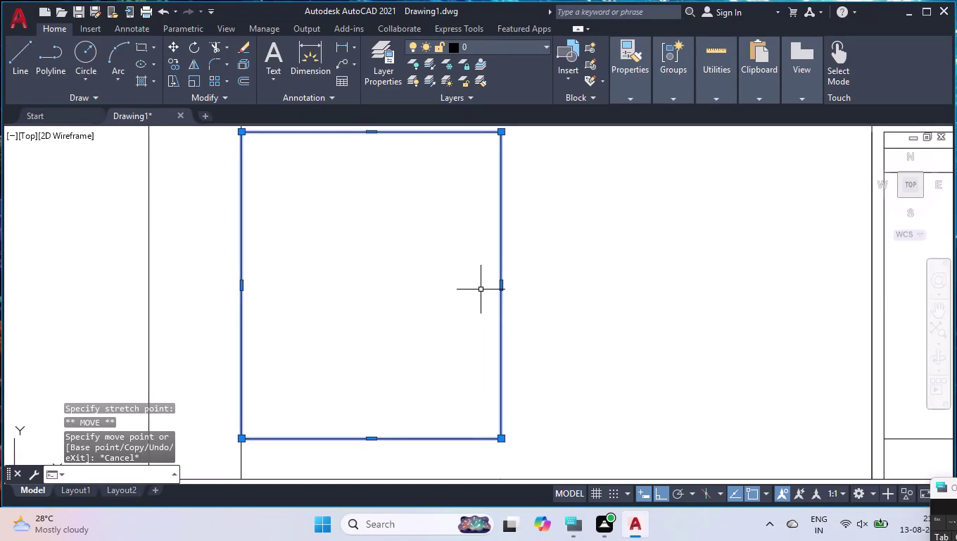
Clear a mistyped DLI command and measure the 760-tall rectangle with MEASUREGEOM.
text(DLI)
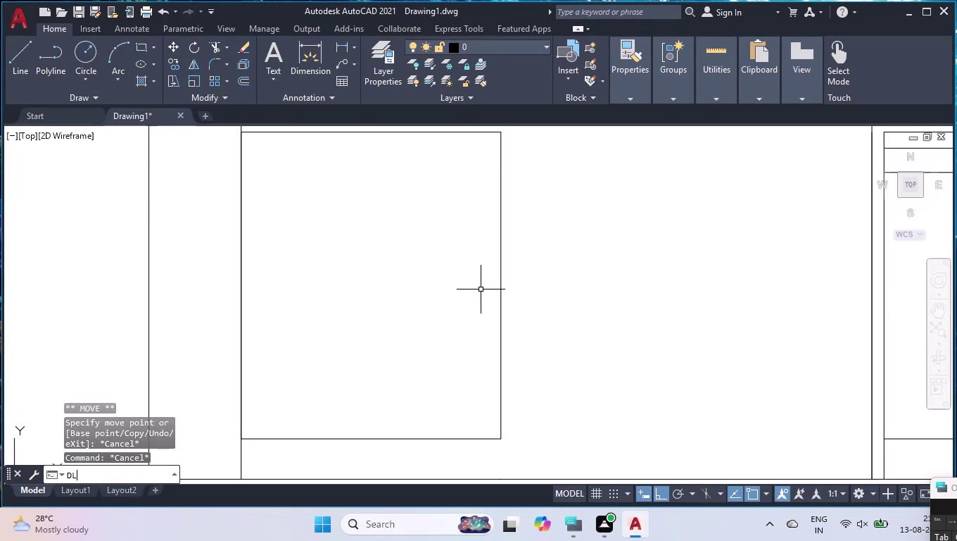
key(BackSpace)
key(BackSpace)
key(BackSpace)
key(BackSpace)
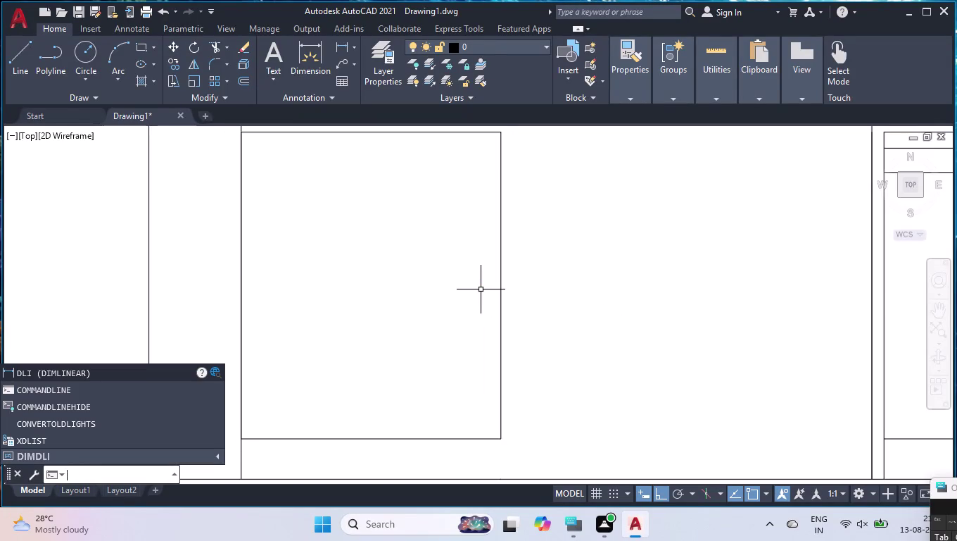
text(MEAS)
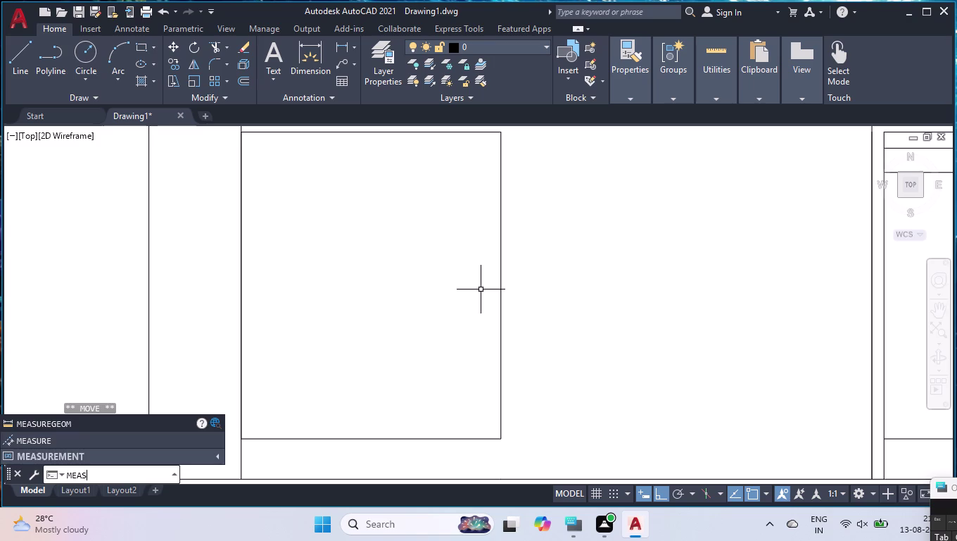
key(Return)
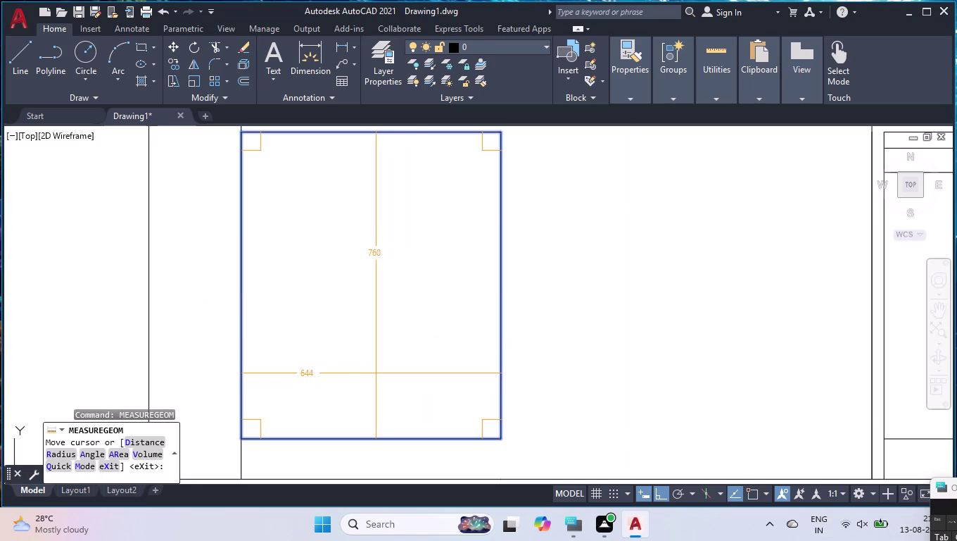
key(Return)
Grip-stretch the rectangle's right edge 44 units left, then measure it again.
click(502, 262)
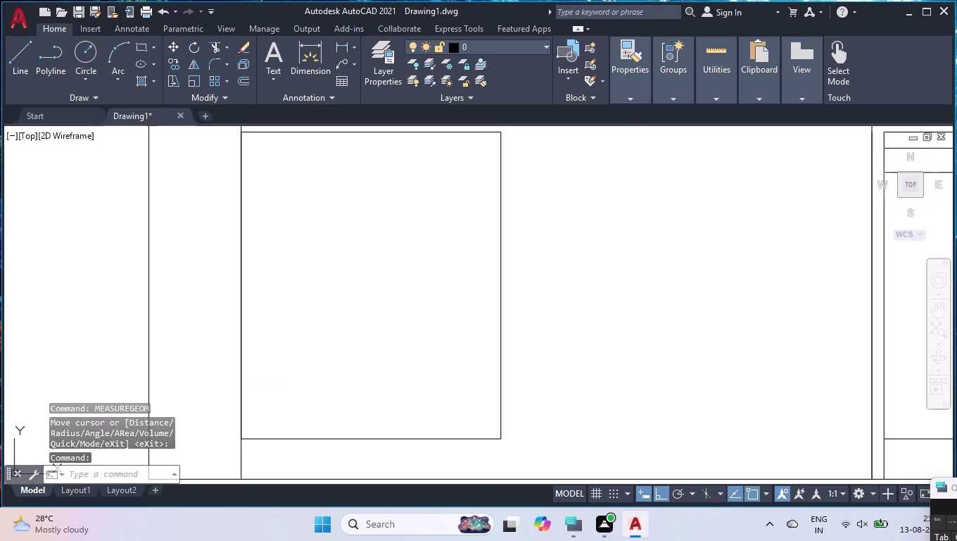
click(502, 283)
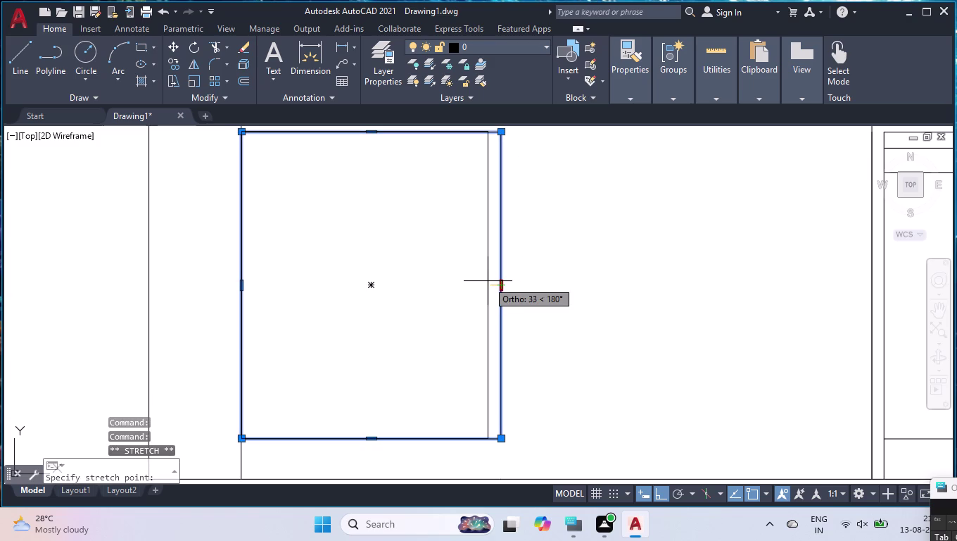
text(44)
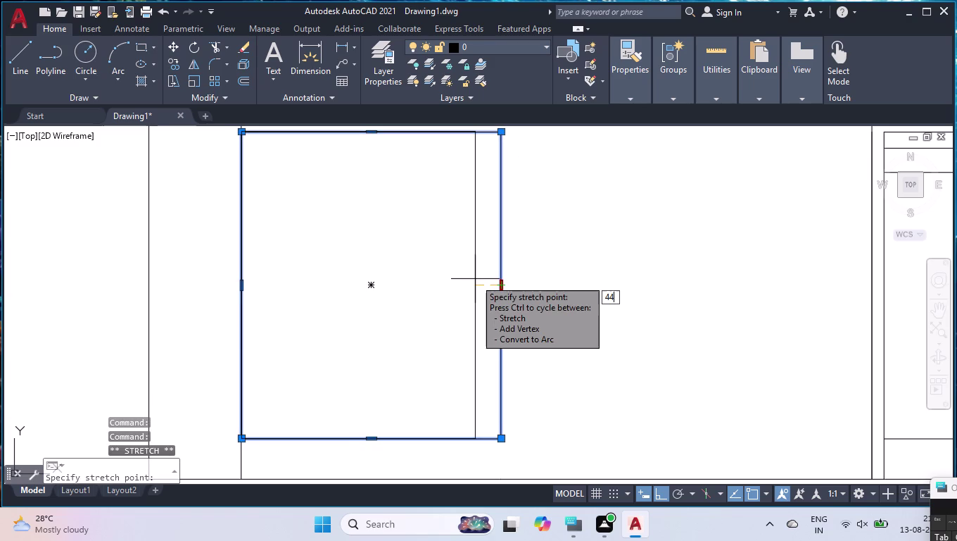
key(Return)
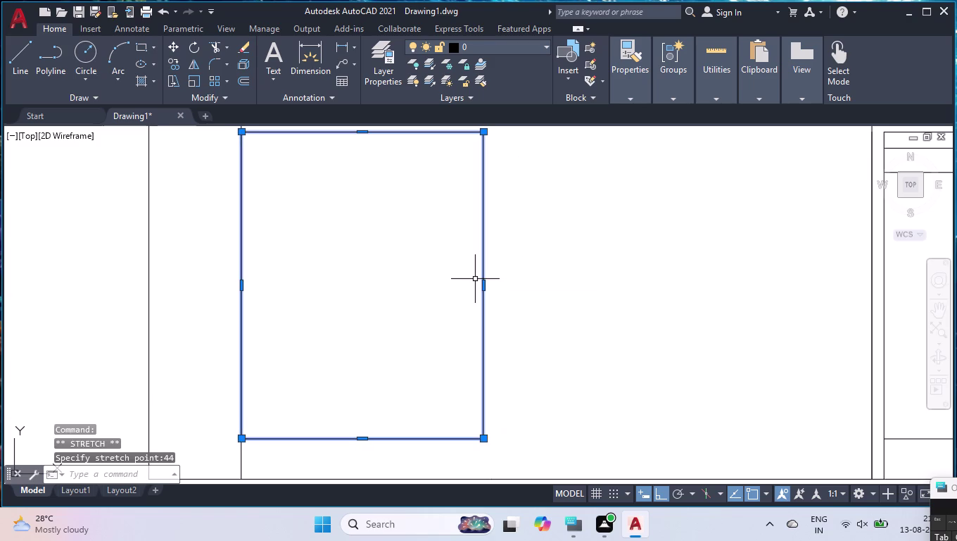
key(space)
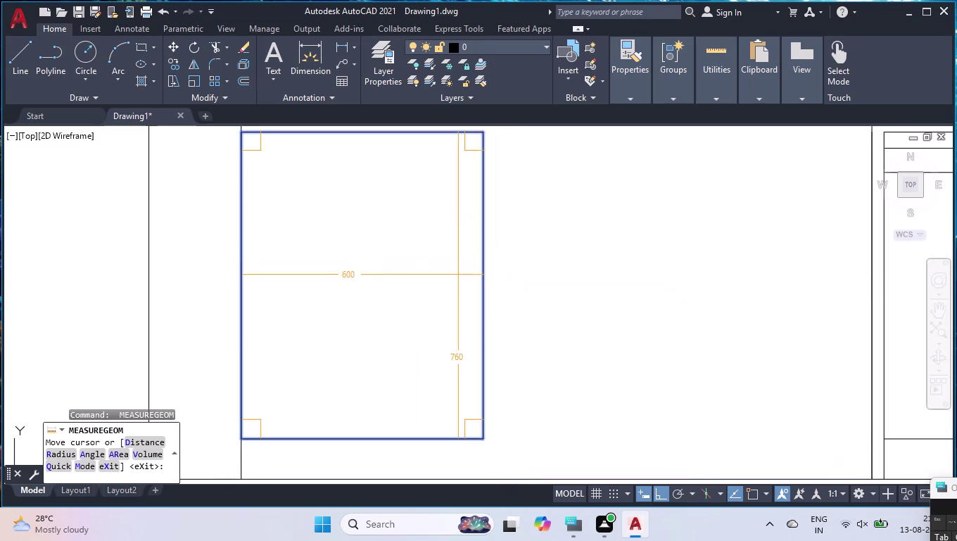
key(Return)
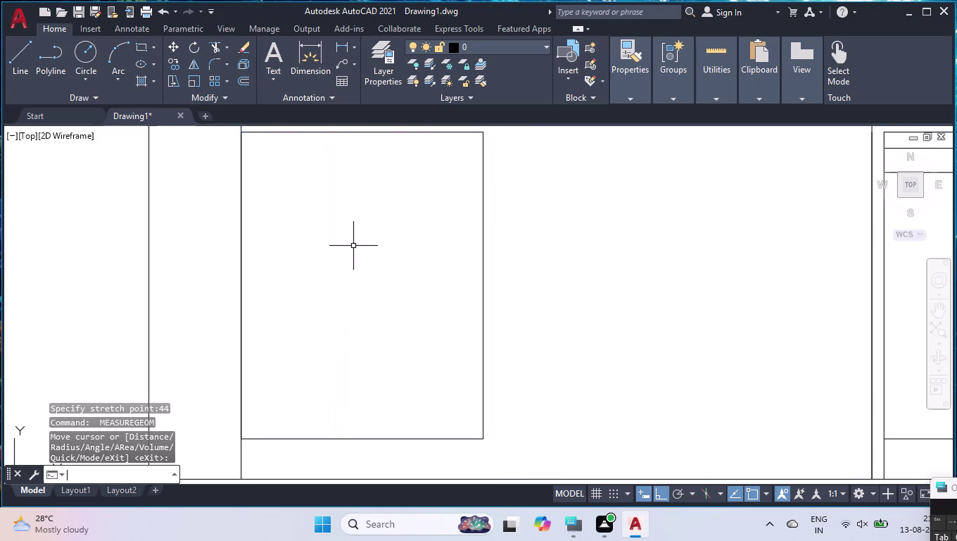
Stretch the rectangle's right edge 20 units back out to the right.
click(483, 287)
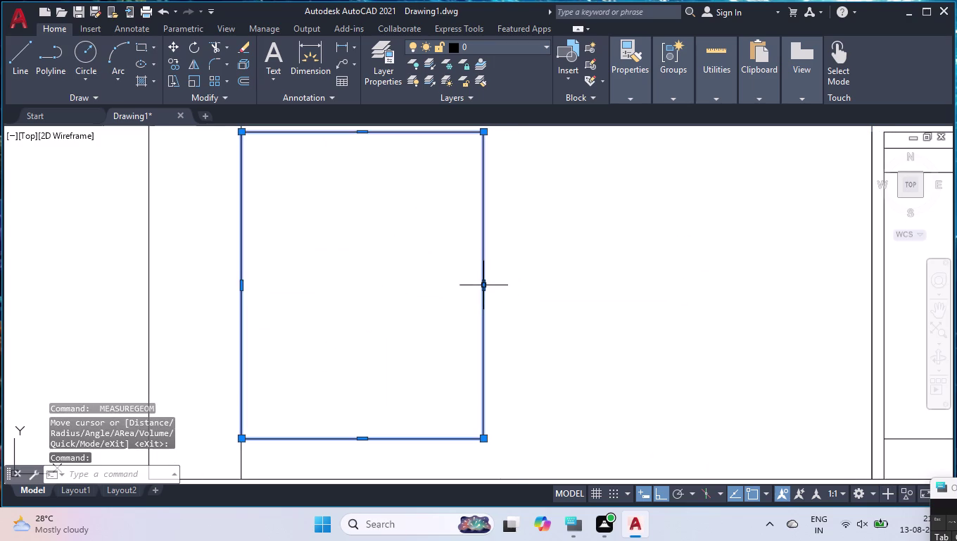
click(484, 287)
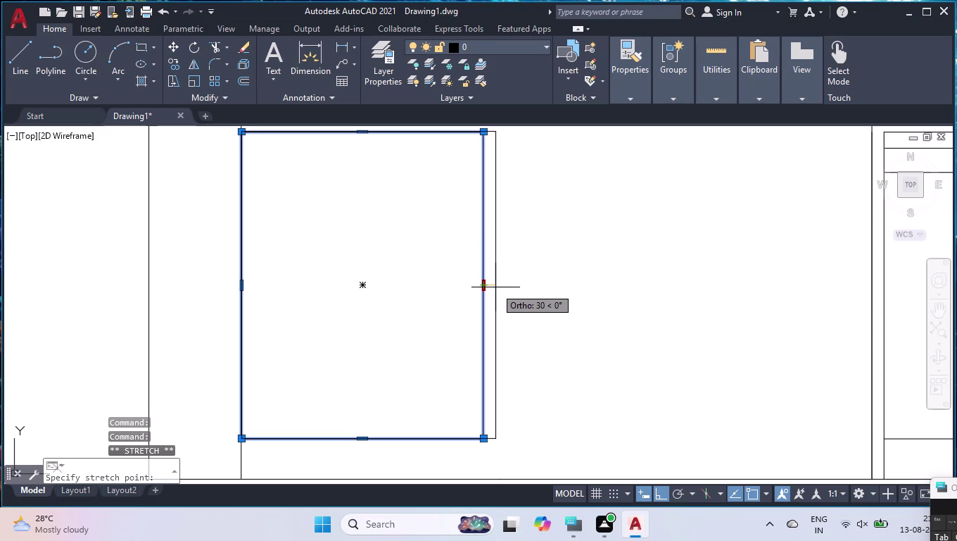
text(20)
key(Return)
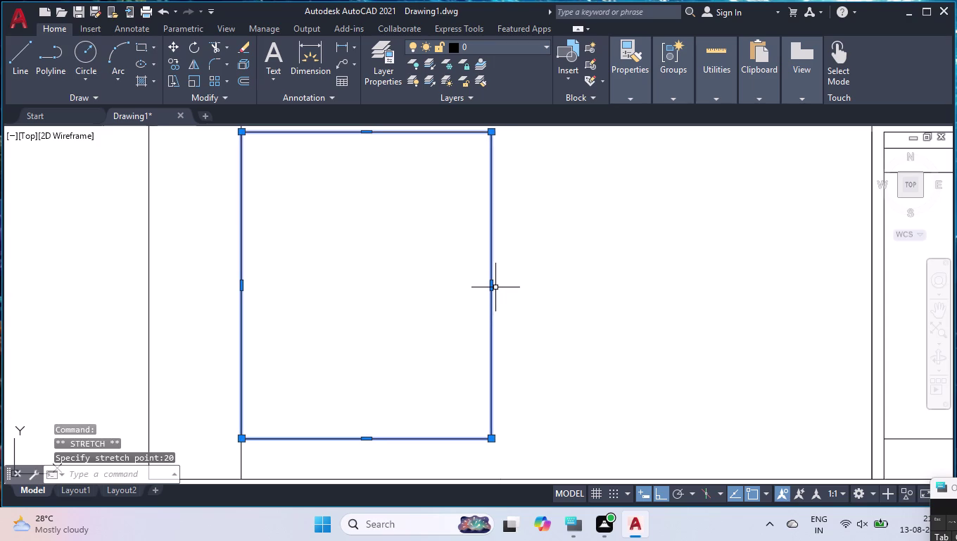
key(space)
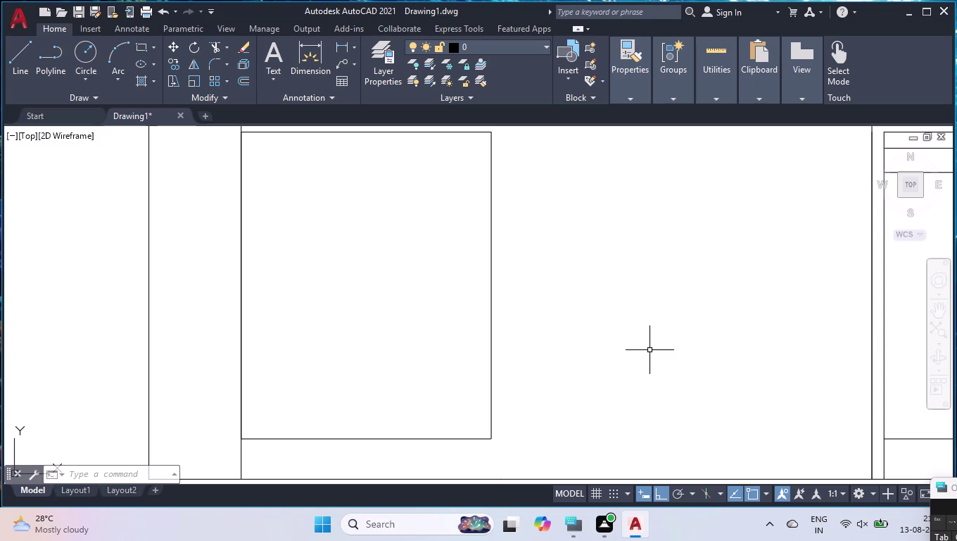
Explode the rectangle into separate lines.
click(491, 162)
key(e)
text(X)
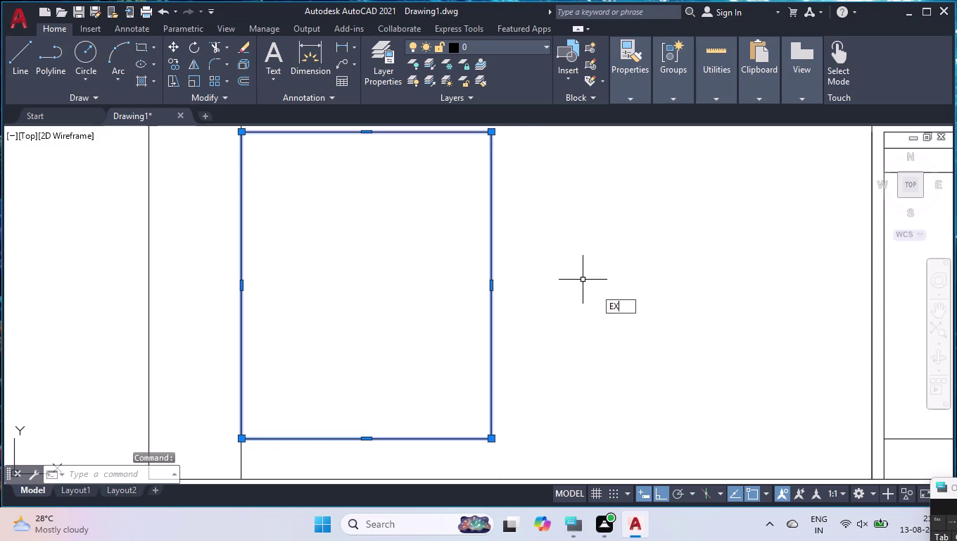
text(PL)
key(Return)
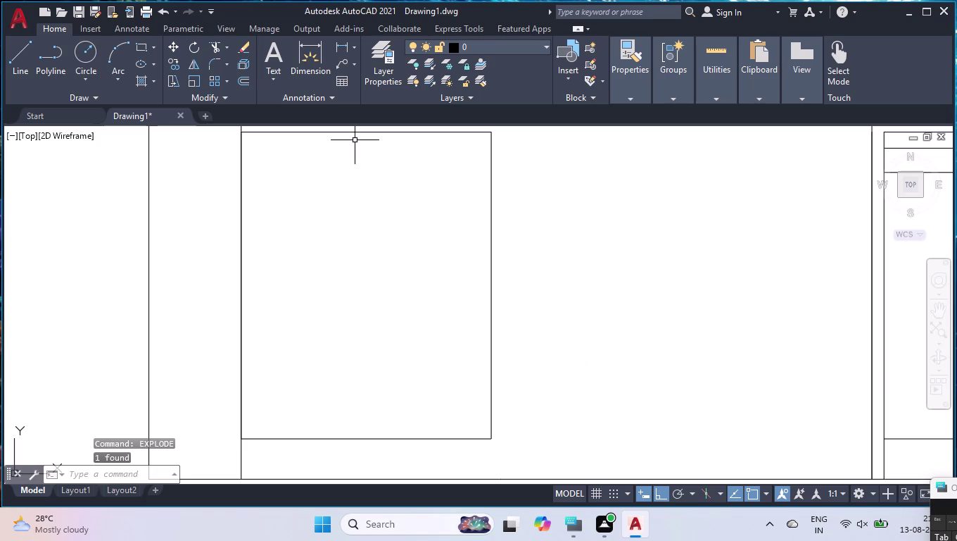
Offset the box's top edge 40 units downward to form a strip.
text(OFF)
key(Return)
text(40)
key(Return)
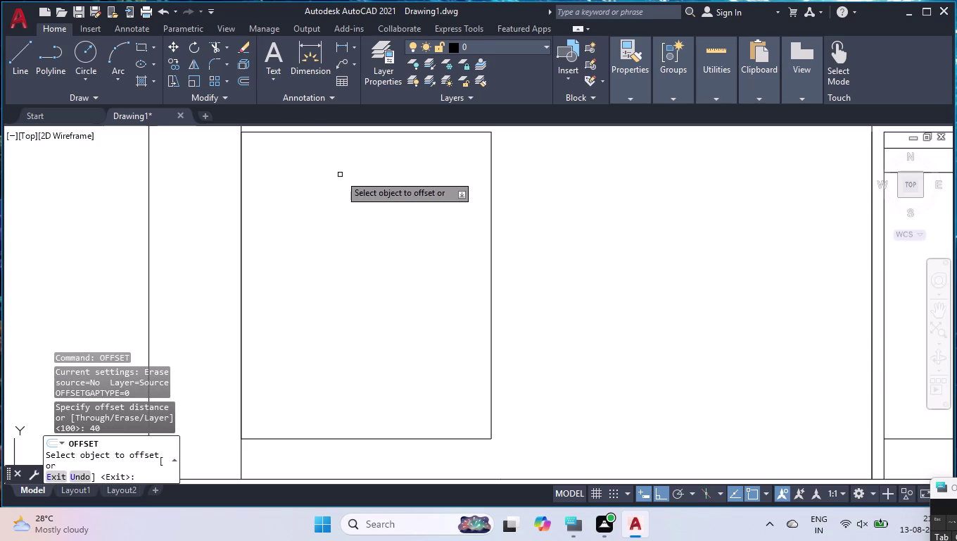
click(347, 132)
click(354, 168)
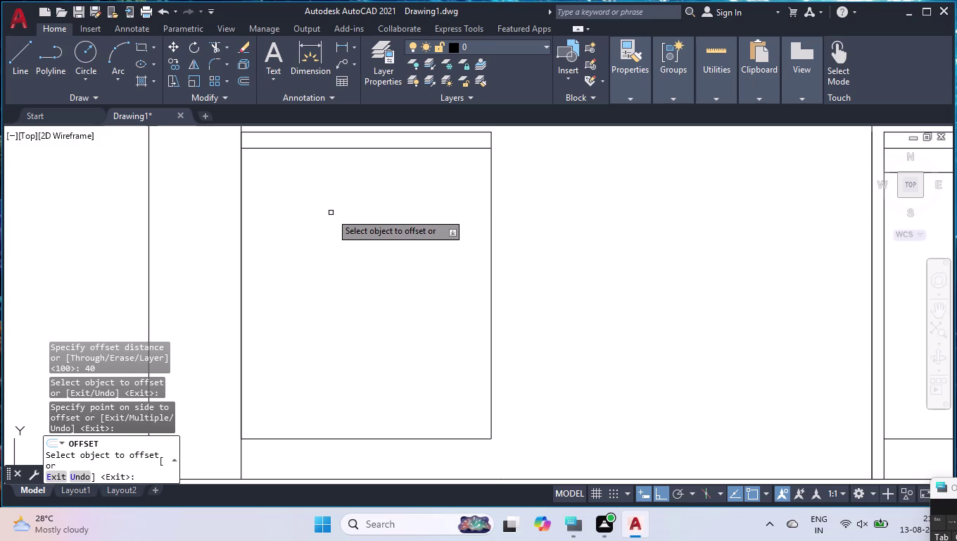
key(Return)
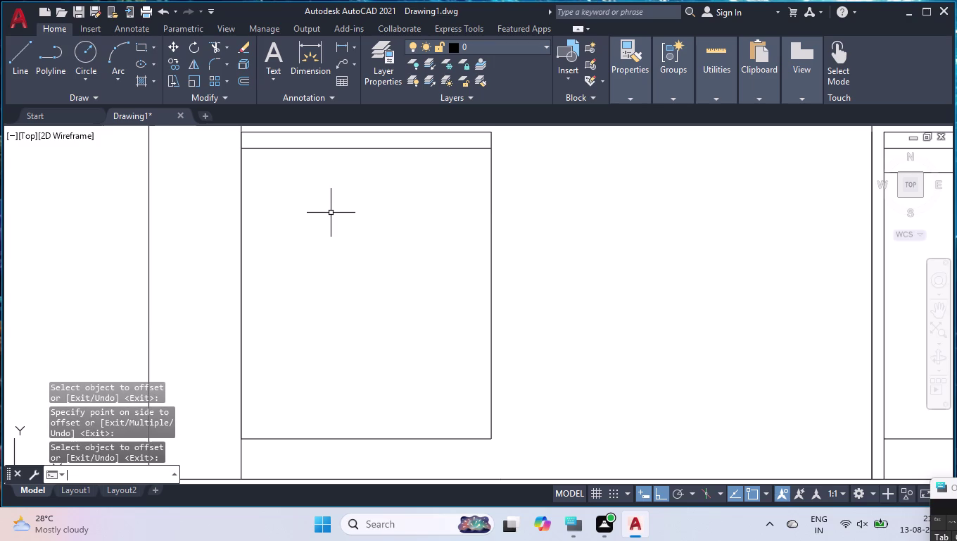
Draw both corner-to-corner diagonals below the strip to form an X.
key(l)
key(Return)
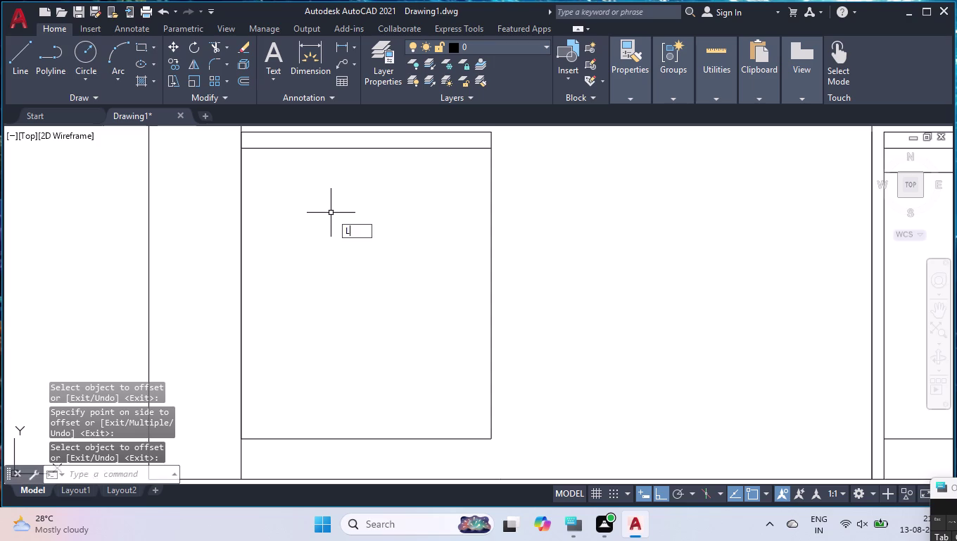
click(243, 149)
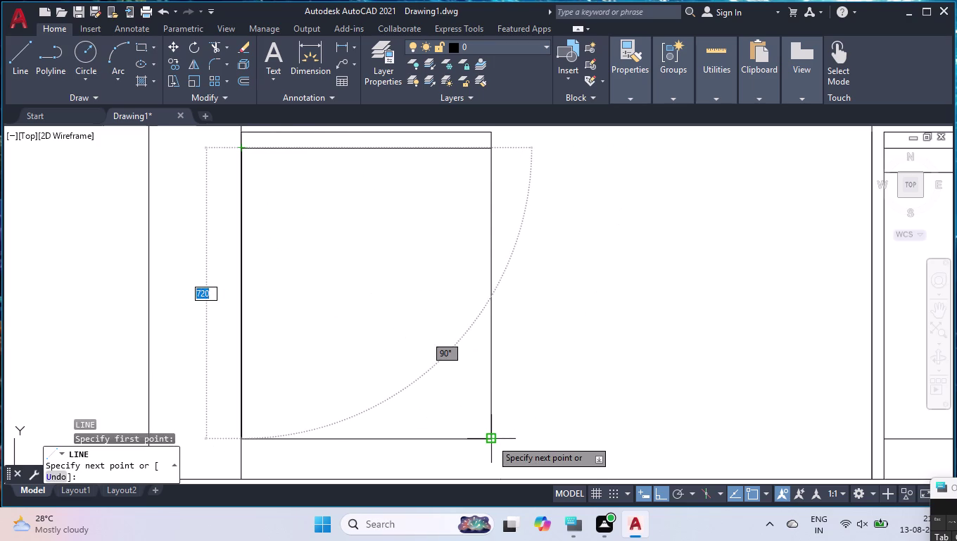
click(491, 439)
key(space)
key(space)
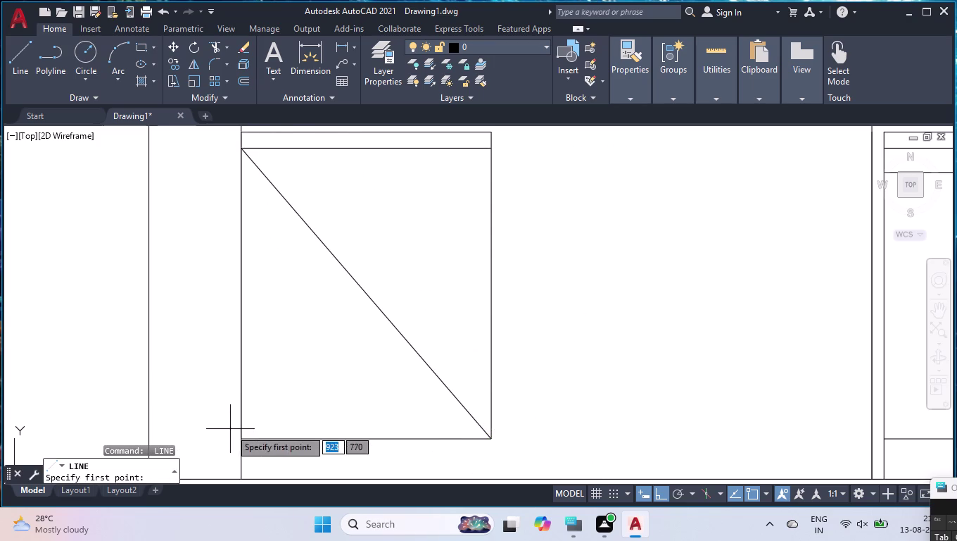
click(238, 436)
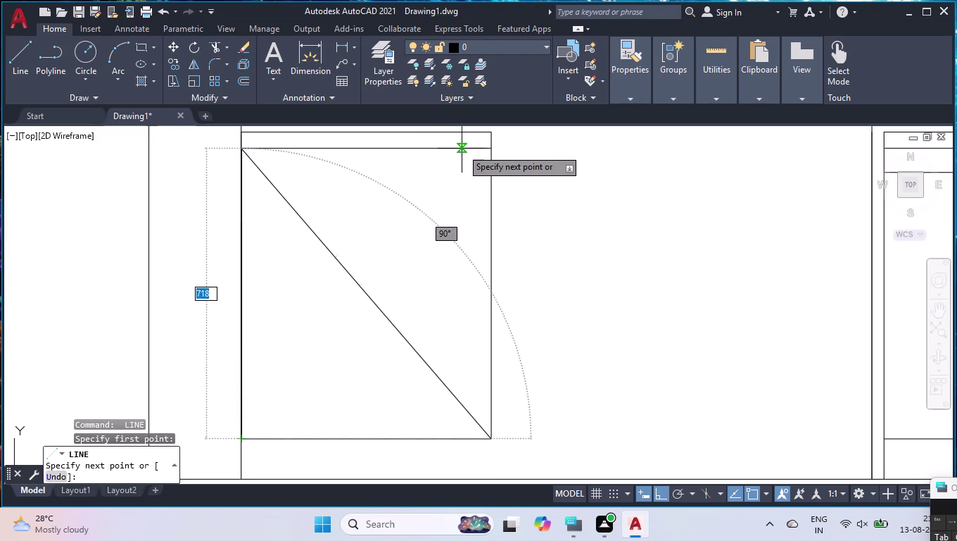
click(491, 149)
key(space)
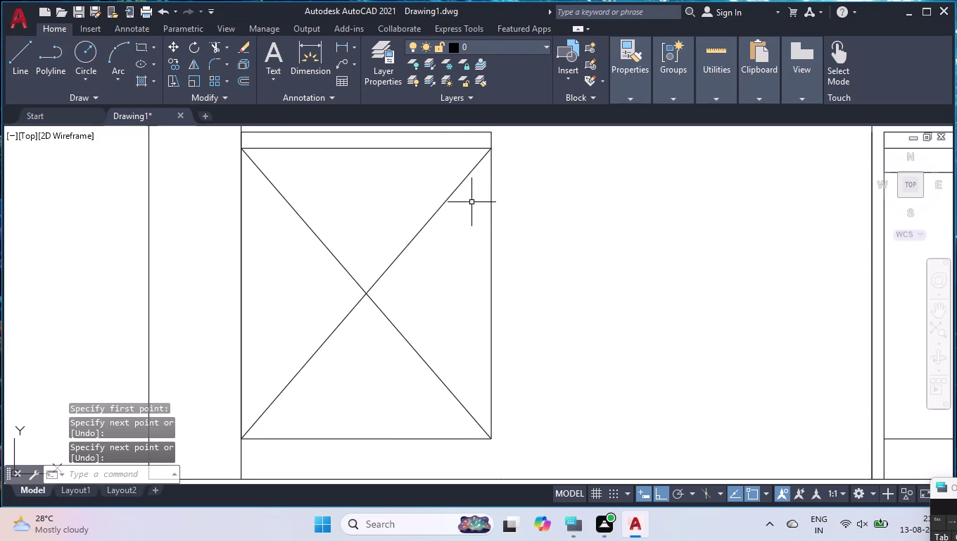
scroll(down, 3)
scroll(down, 3)
scroll(down, 3)
scroll(up, 3)
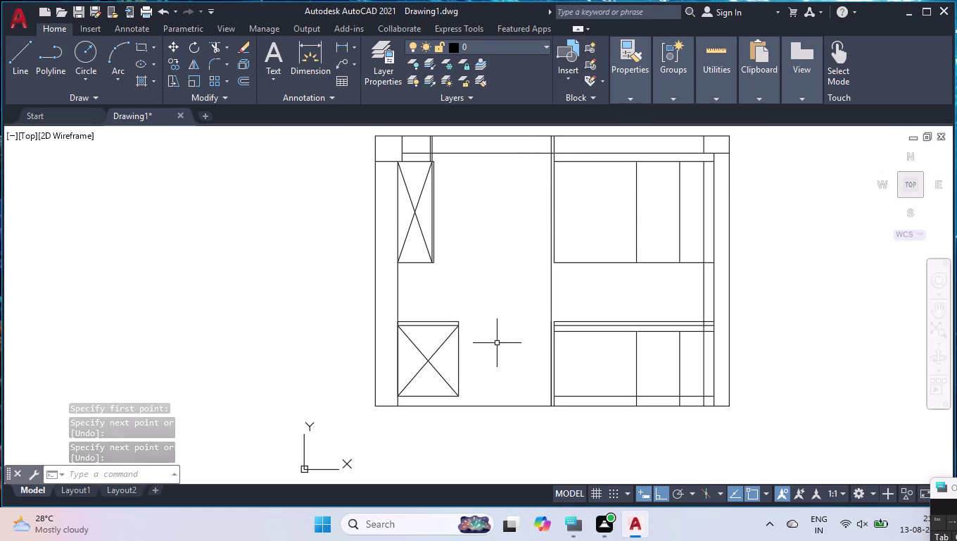
scroll(down, 3)
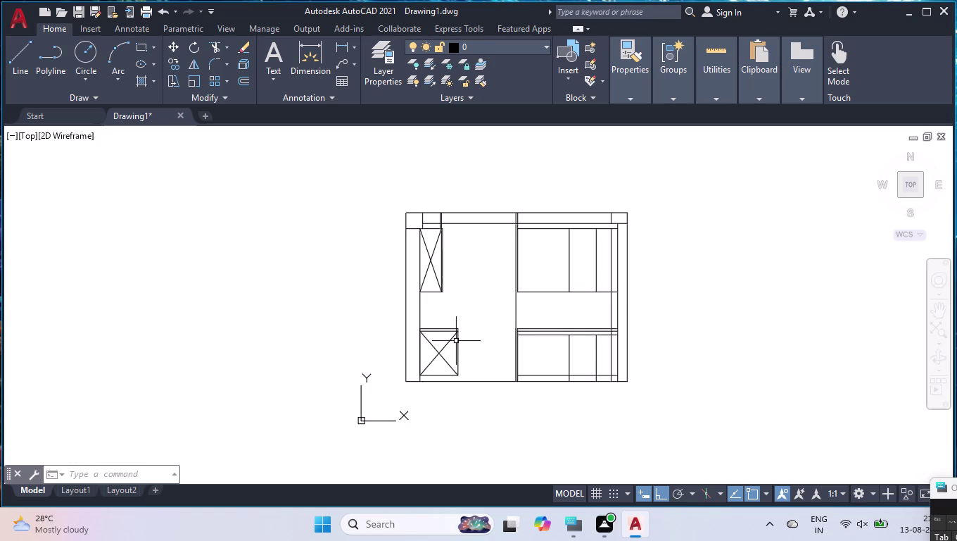
text(MEA)
key(Return)
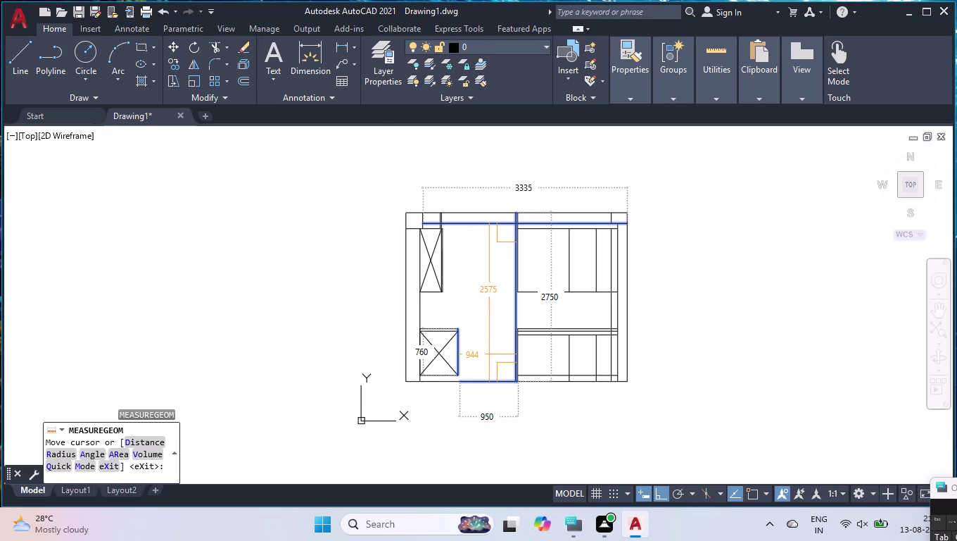
scroll(up, 3)
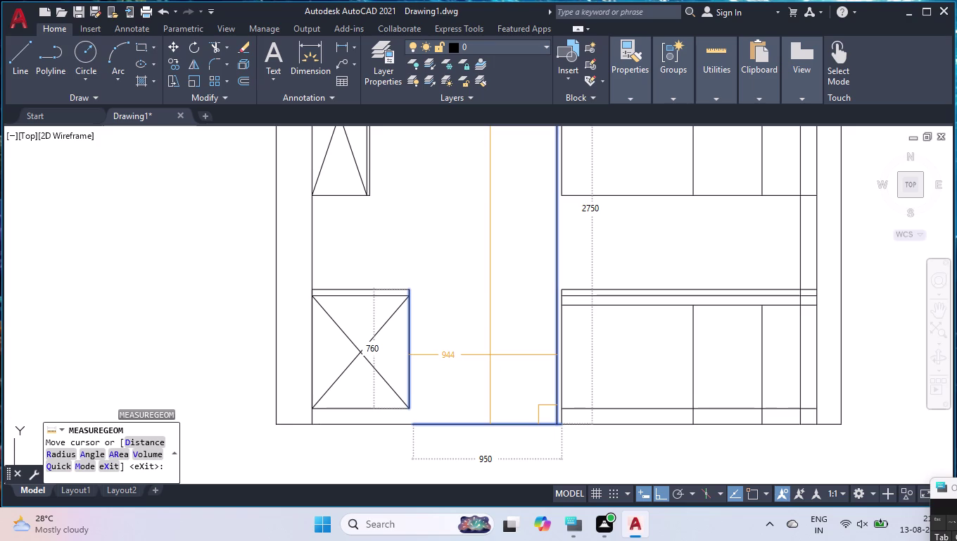
key(Return)
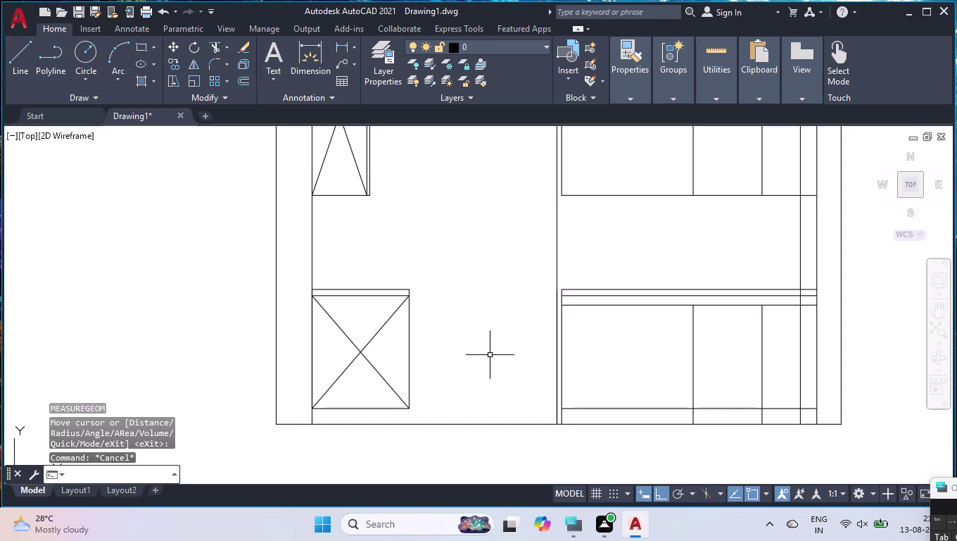
scroll(up, 3)
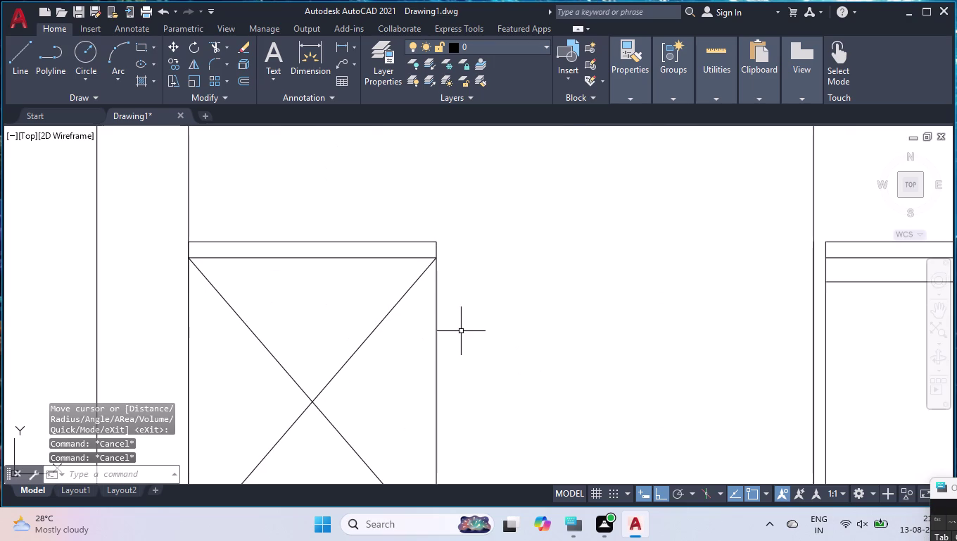
Try stretching the end of the box's right edge by 6, then cancel.
click(437, 348)
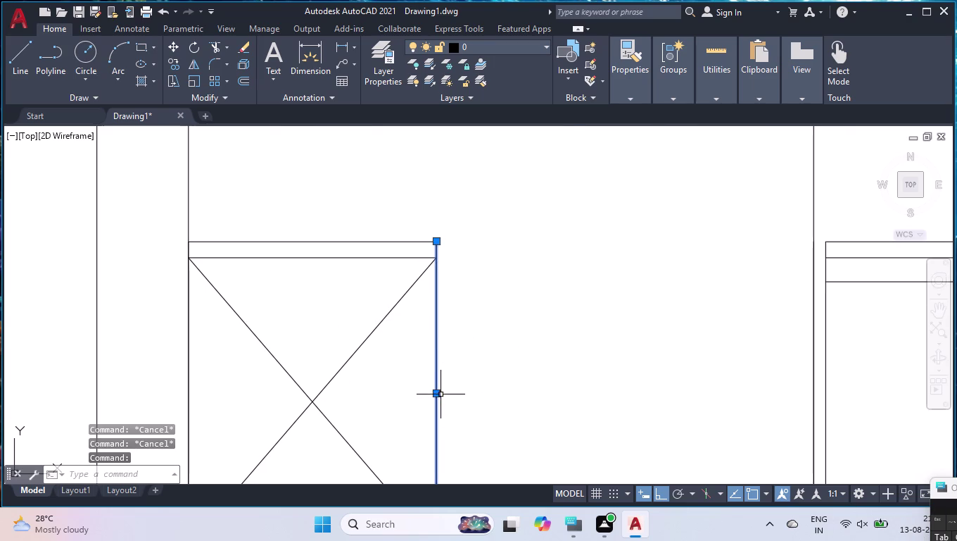
click(435, 391)
key(6)
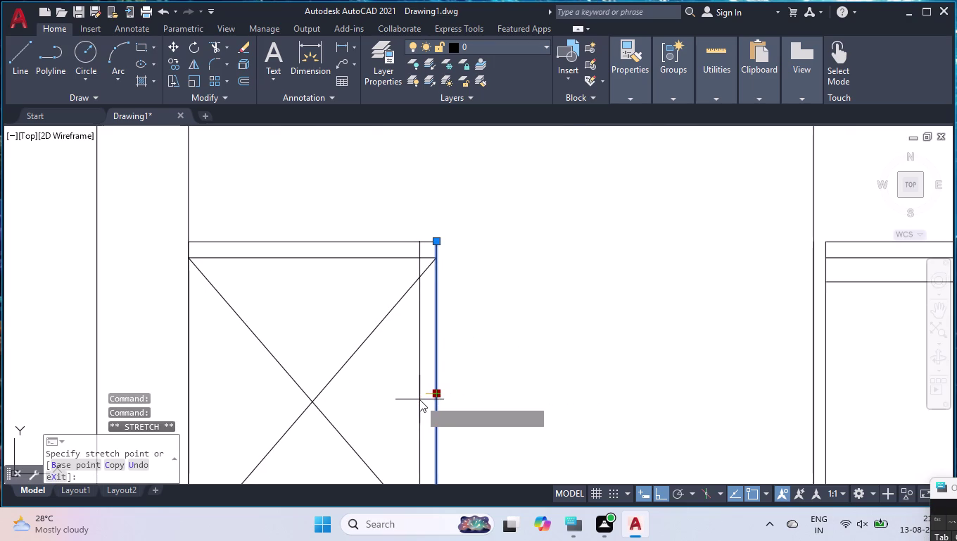
key(Return)
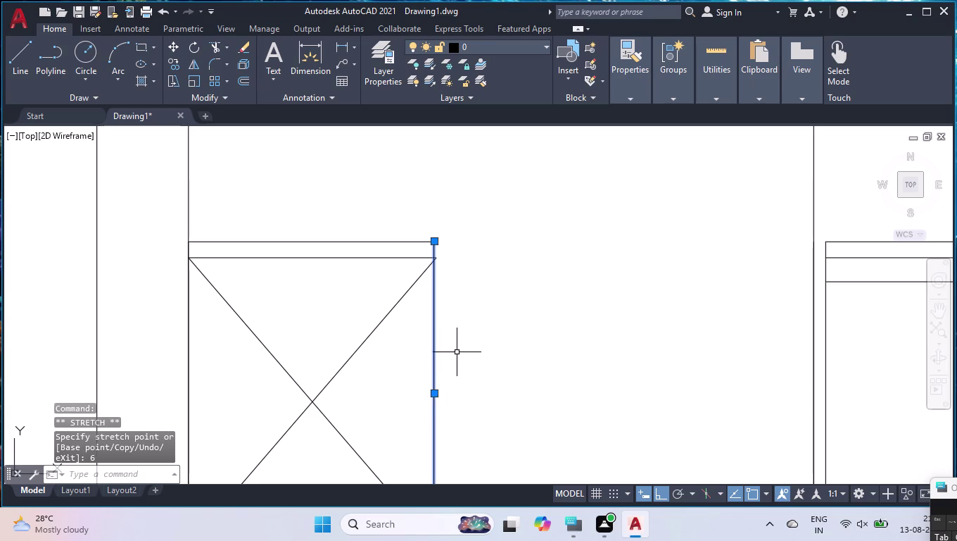
key(Return)
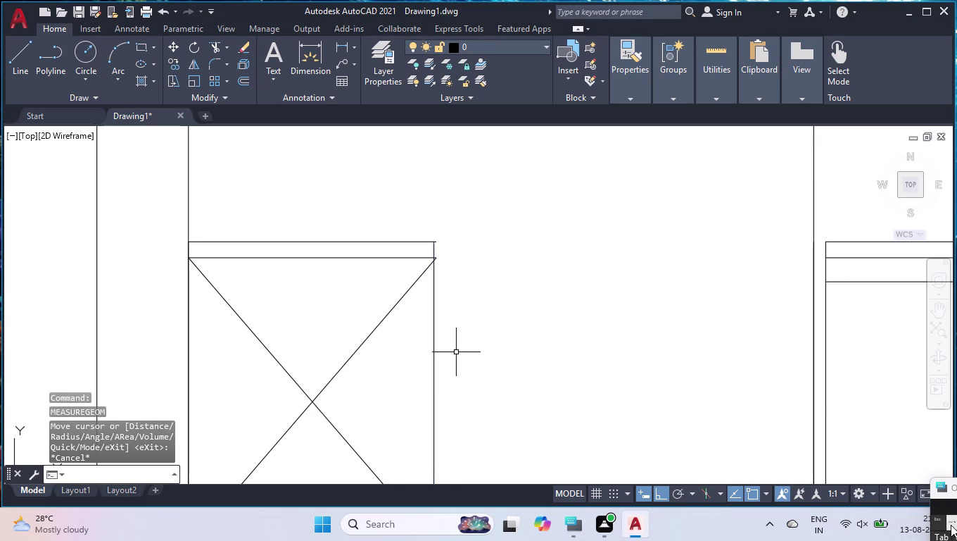
Snap the first diagonal's upper end onto the box's top corner.
scroll(up, 3)
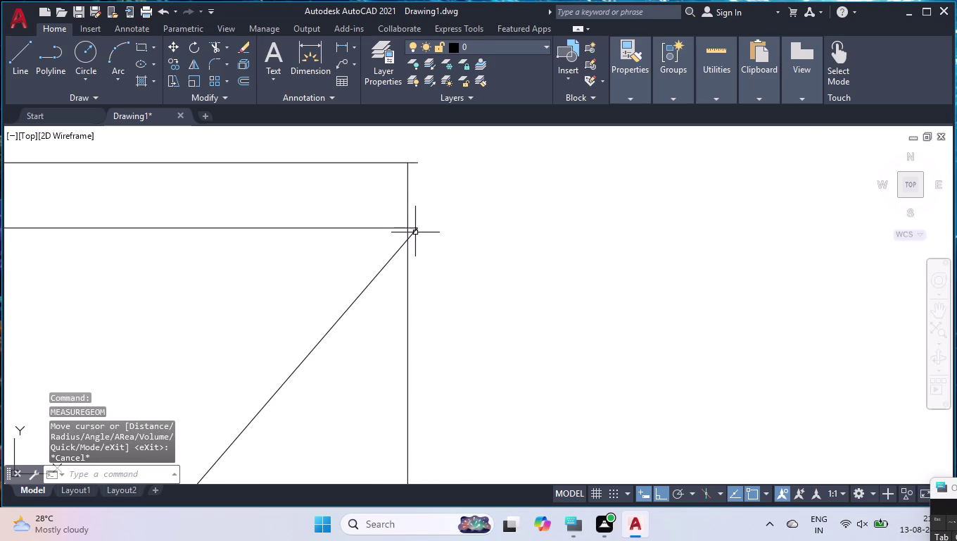
scroll(up, 3)
click(404, 209)
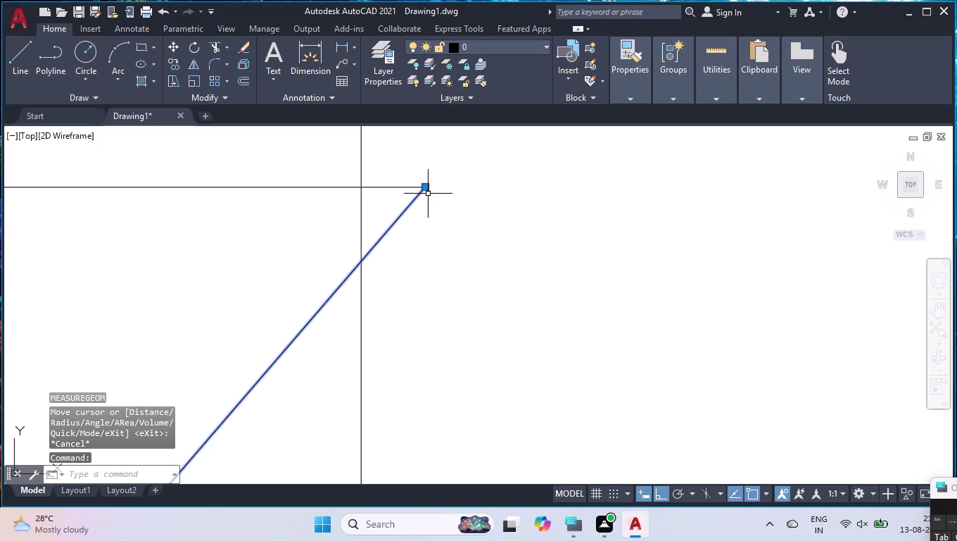
click(425, 188)
click(364, 185)
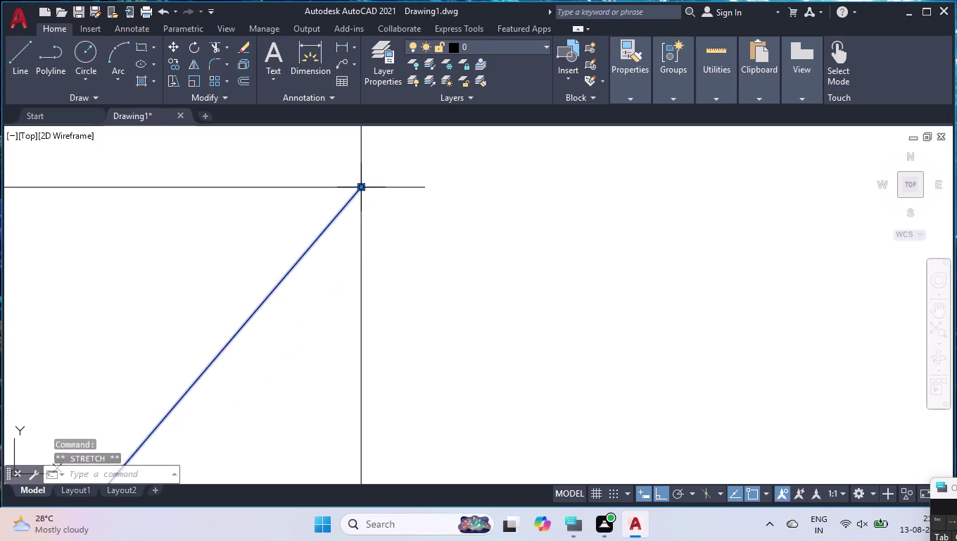
Snap the other diagonal's lower end onto the box's bottom corner.
scroll(down, 3)
scroll(down, 3)
scroll(down, 3)
scroll(down, 3)
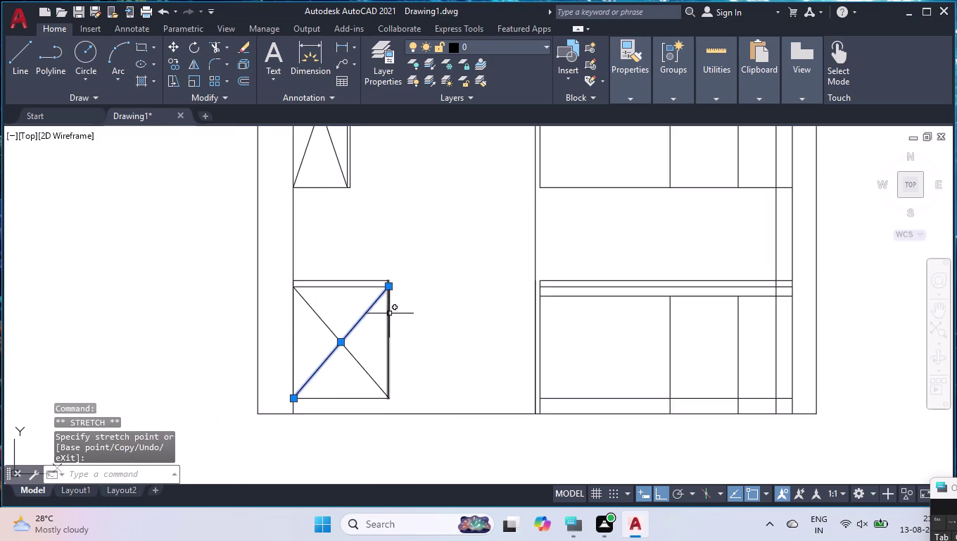
scroll(down, 3)
scroll(up, 3)
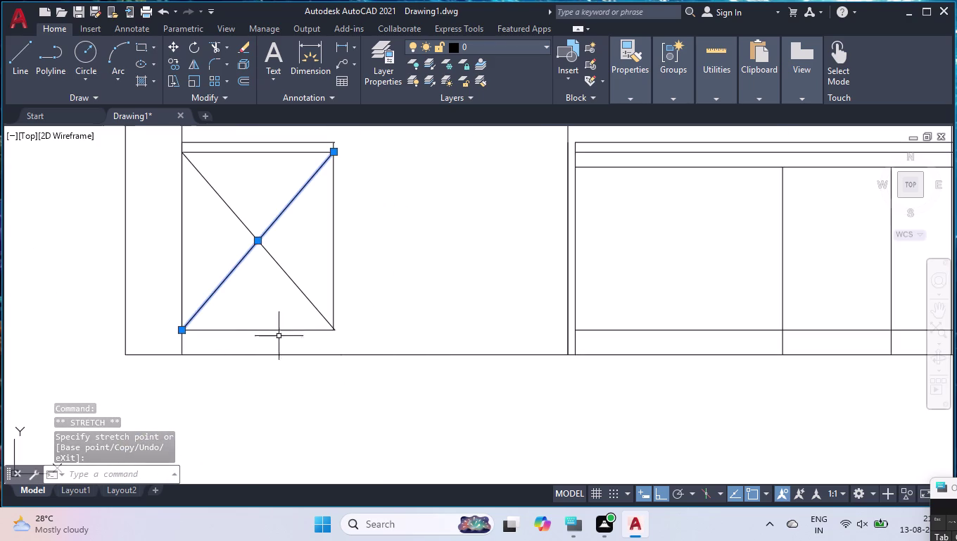
scroll(up, 3)
scroll(up, 3)
click(339, 359)
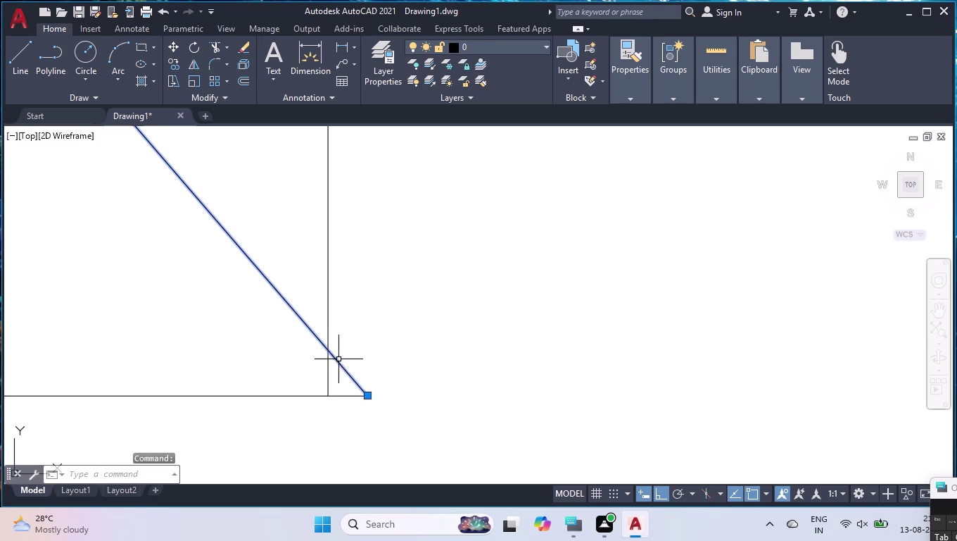
click(366, 394)
click(328, 393)
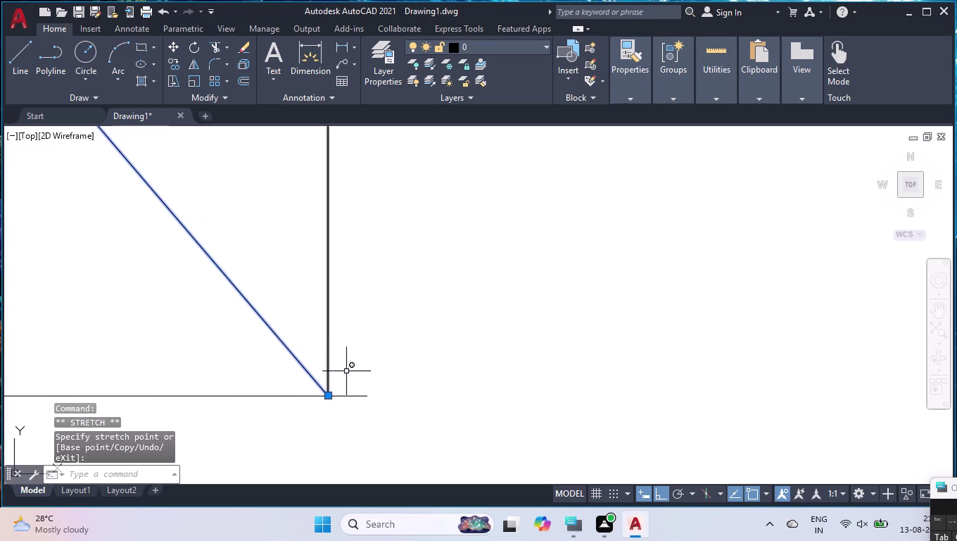
key(Return)
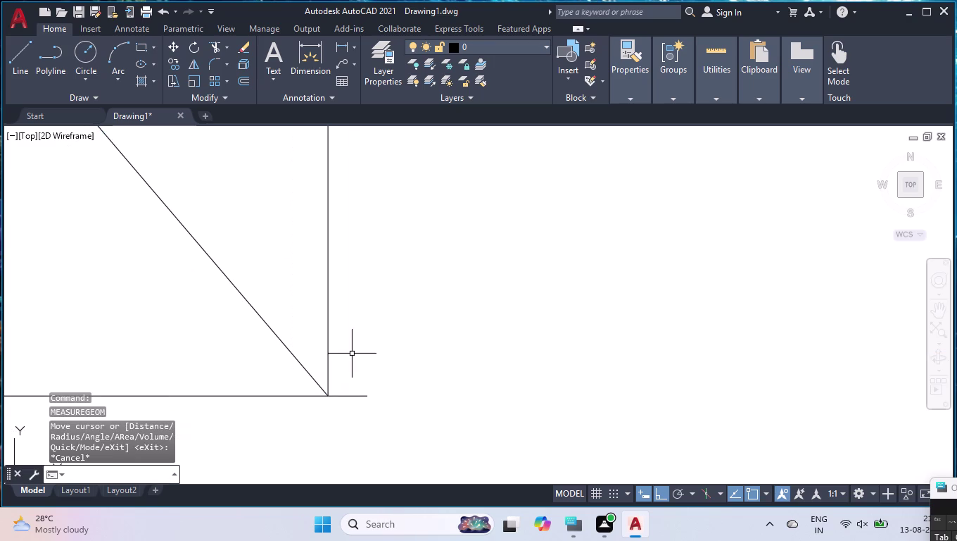
Trim the line ends overhanging the lower box corners using a TRIM fence.
text(TR)
key(Return)
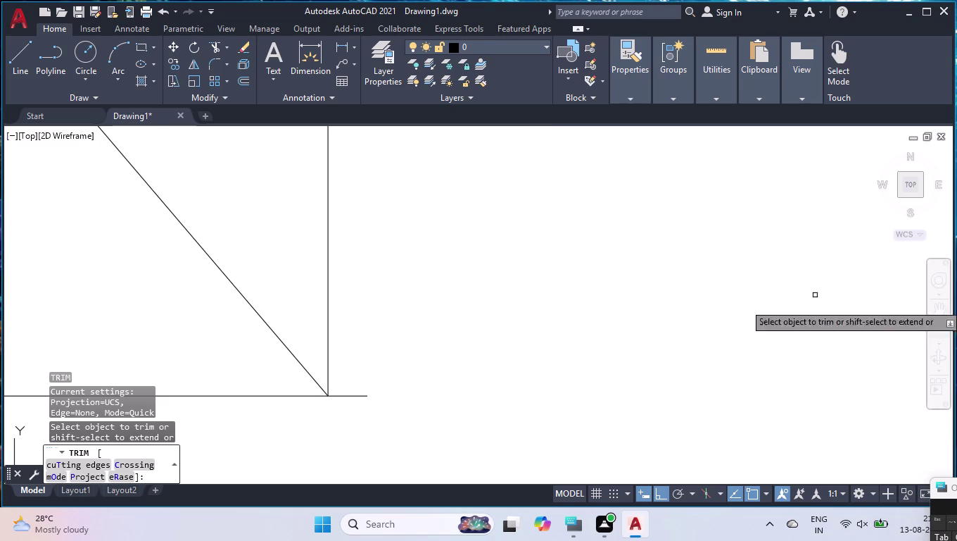
scroll(down, 3)
scroll(down, 3)
scroll(up, 3)
scroll(up, 3)
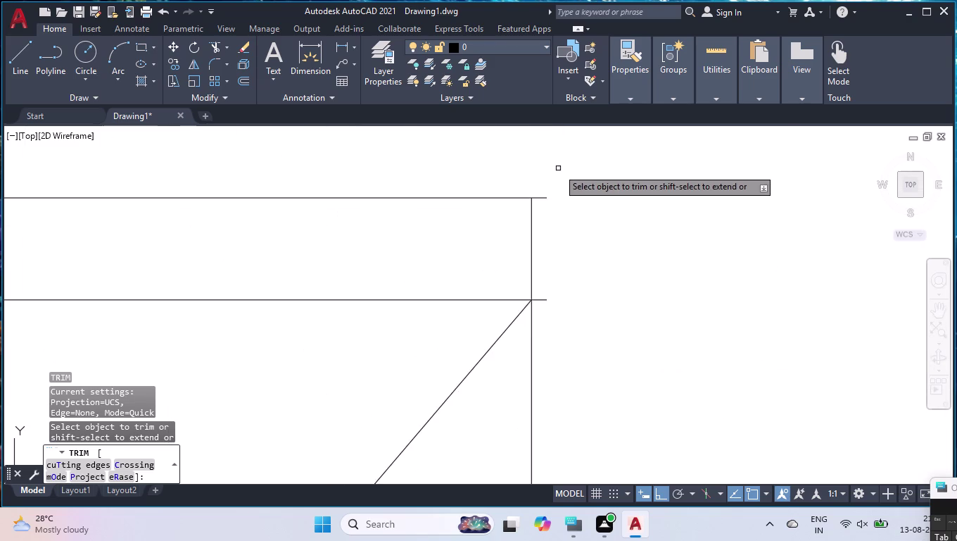
scroll(up, 3)
click(491, 250)
scroll(down, 3)
scroll(down, 3)
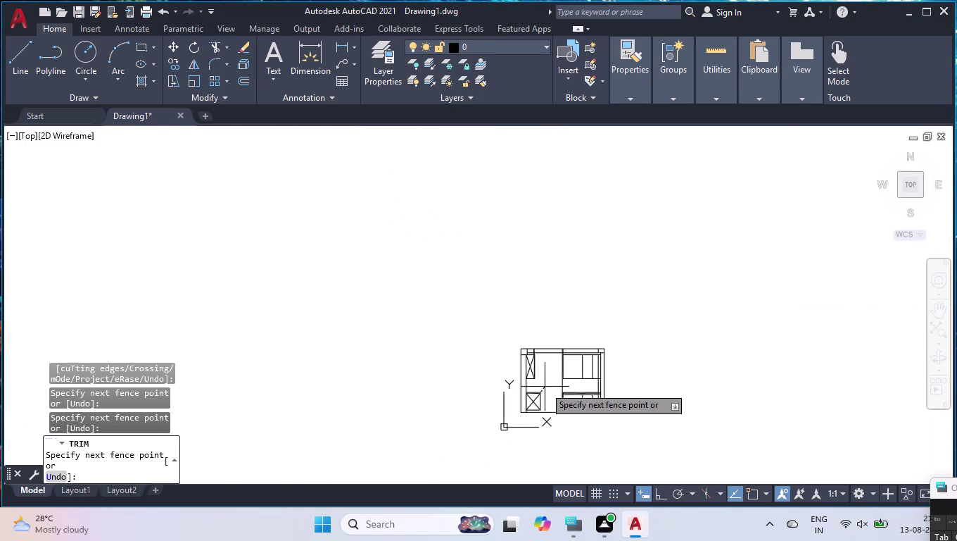
scroll(up, 3)
scroll(up, 3)
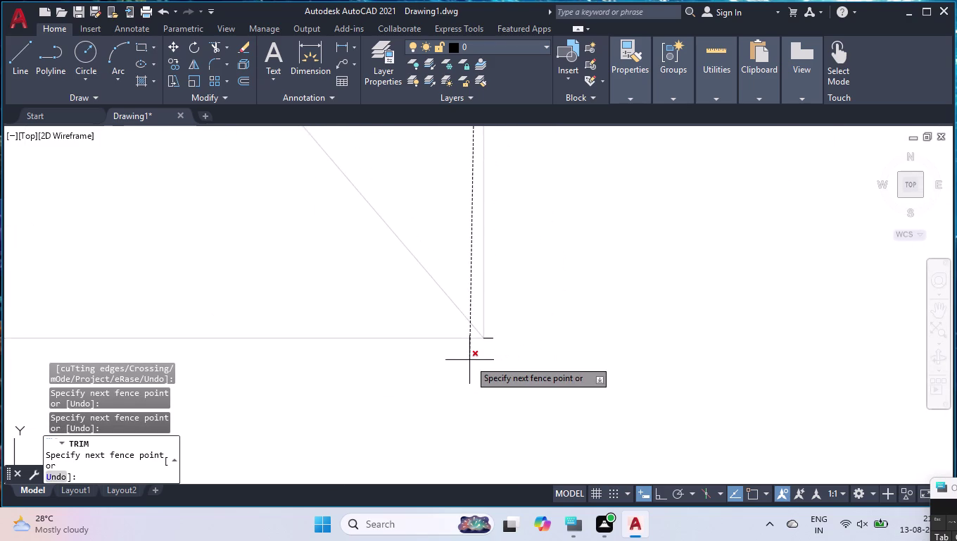
scroll(up, 3)
click(591, 280)
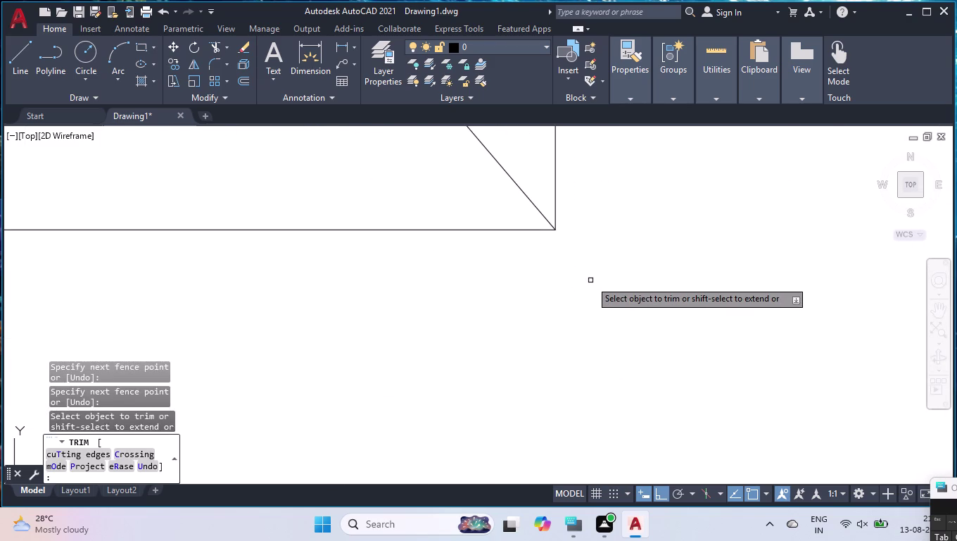
key(Return)
scroll(down, 3)
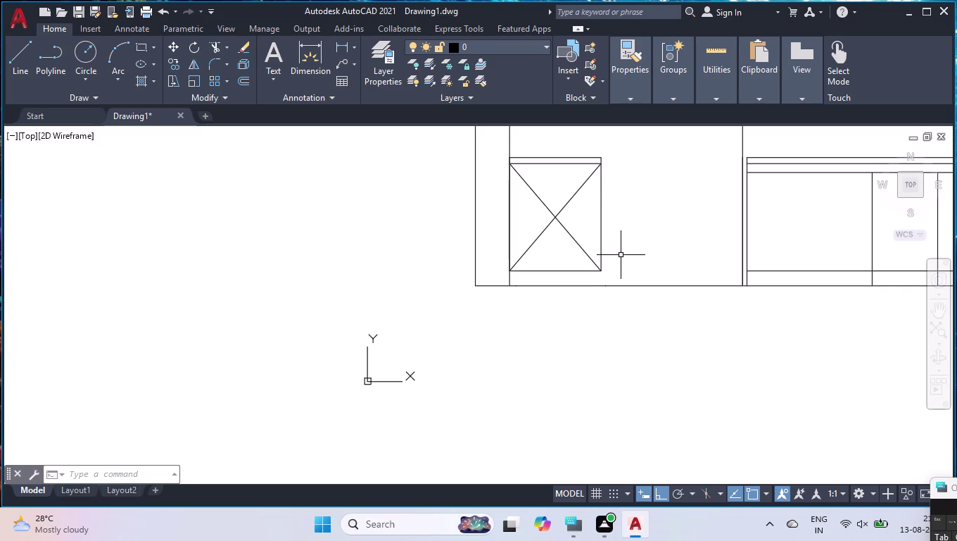
Offset the X-marked box's right edge 120 units to the right.
text(OFF)
key(Return)
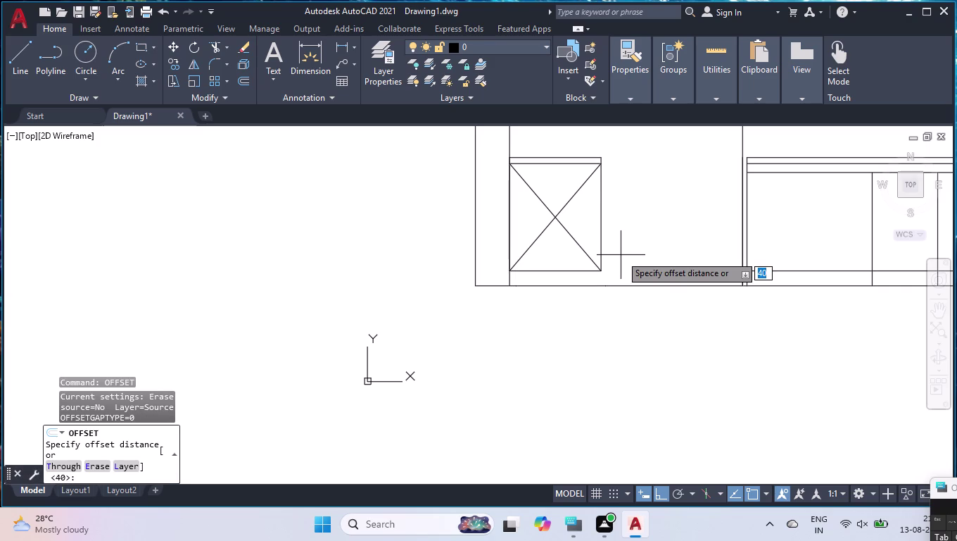
text(120)
key(Return)
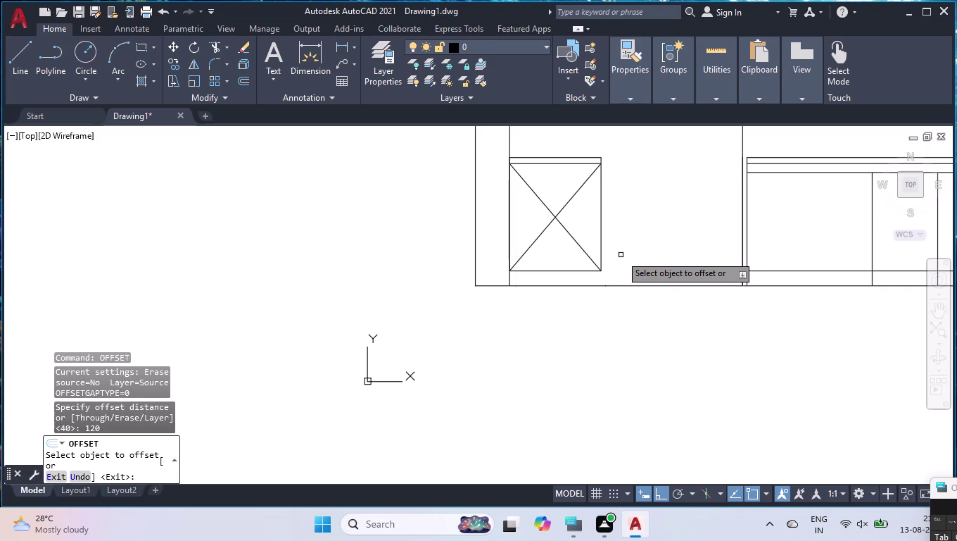
click(600, 241)
click(630, 245)
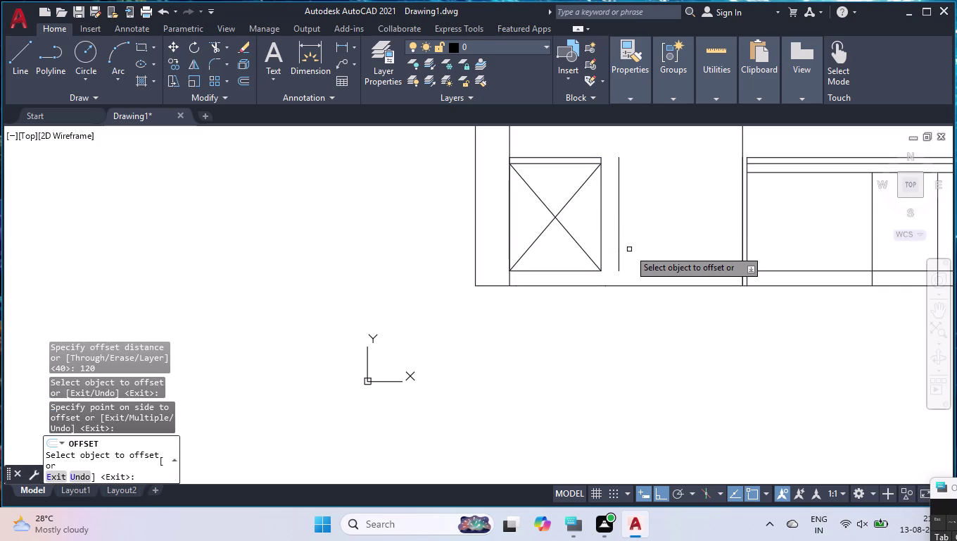
key(Return)
Extend the new vertical line down to the bottom boundary line.
text(EX)
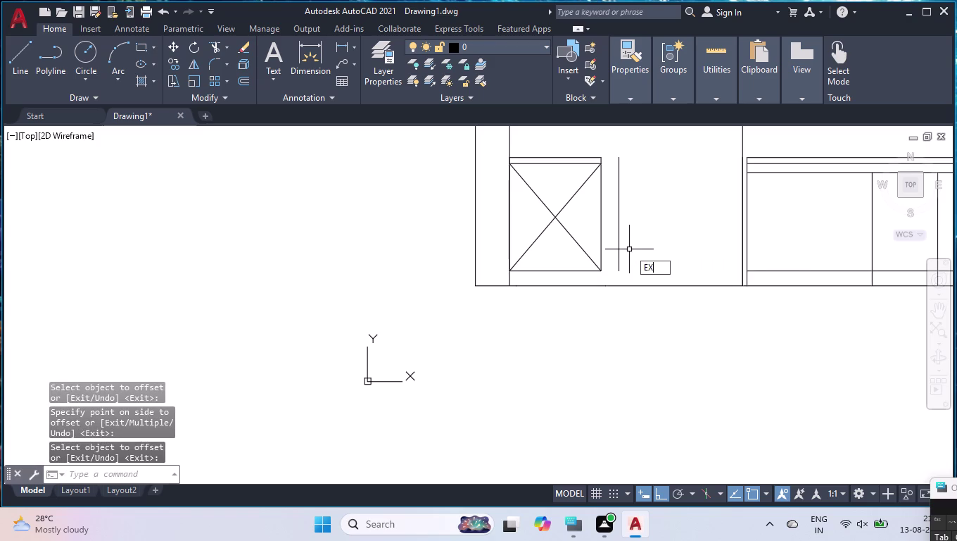
key(Return)
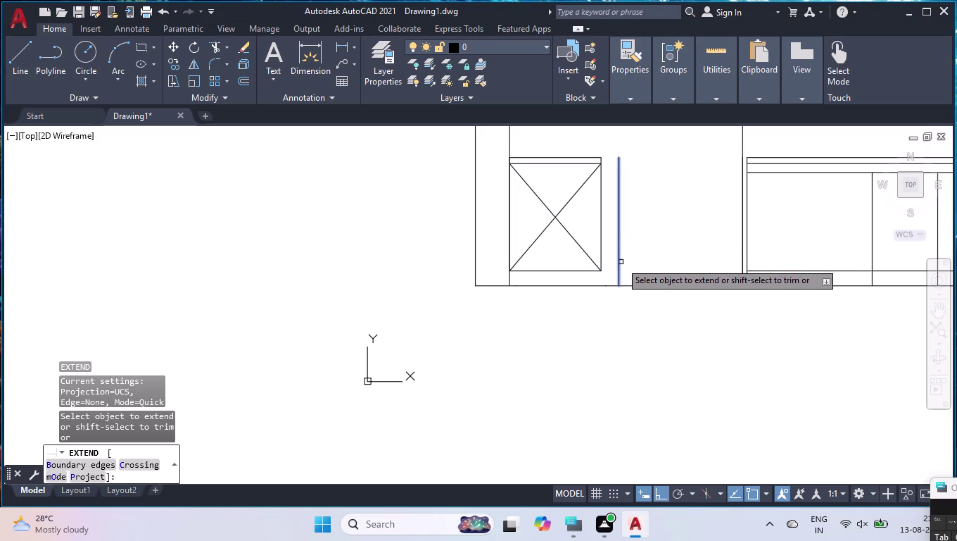
click(620, 262)
key(Return)
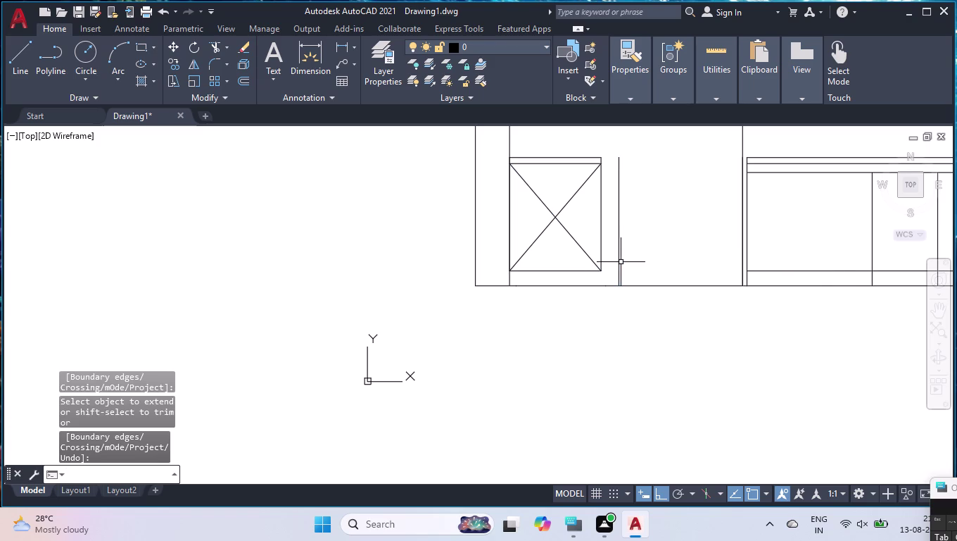
key(l)
key(Return)
scroll(up, 3)
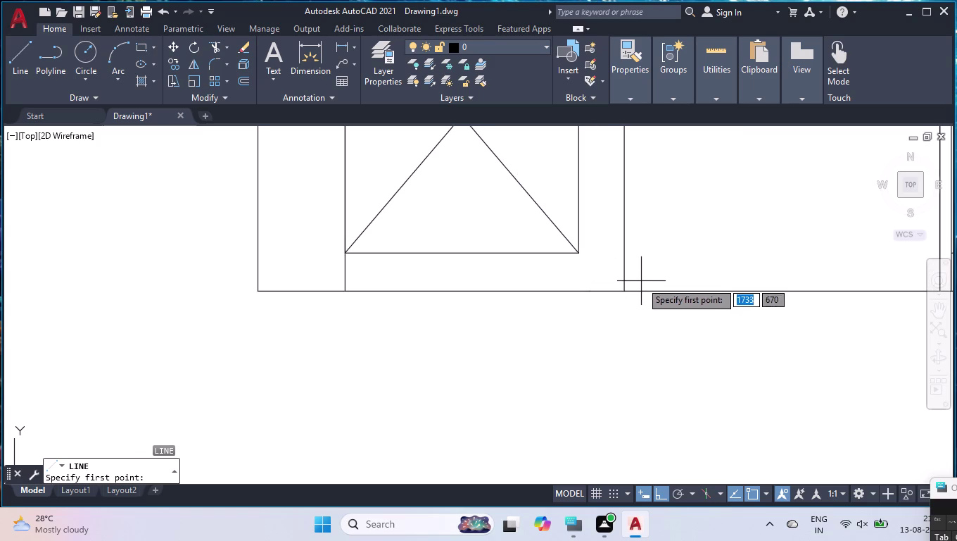
Draw a short line below the bottom edge and delete a stray short line.
click(623, 294)
click(622, 323)
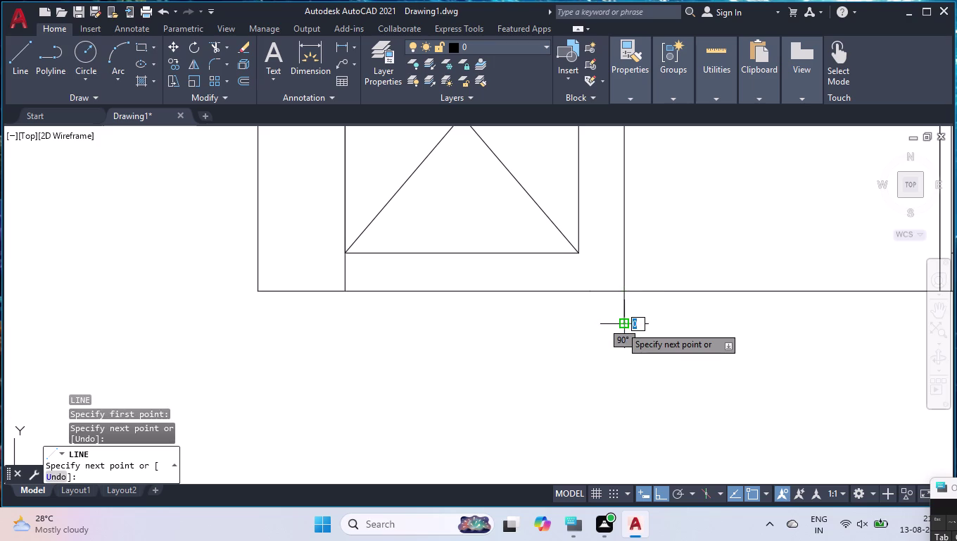
key(Return)
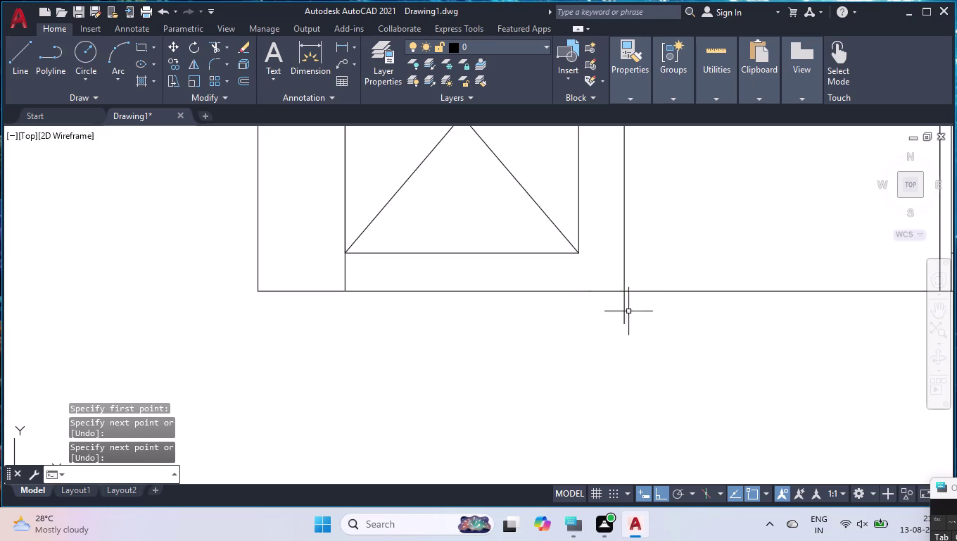
click(626, 265)
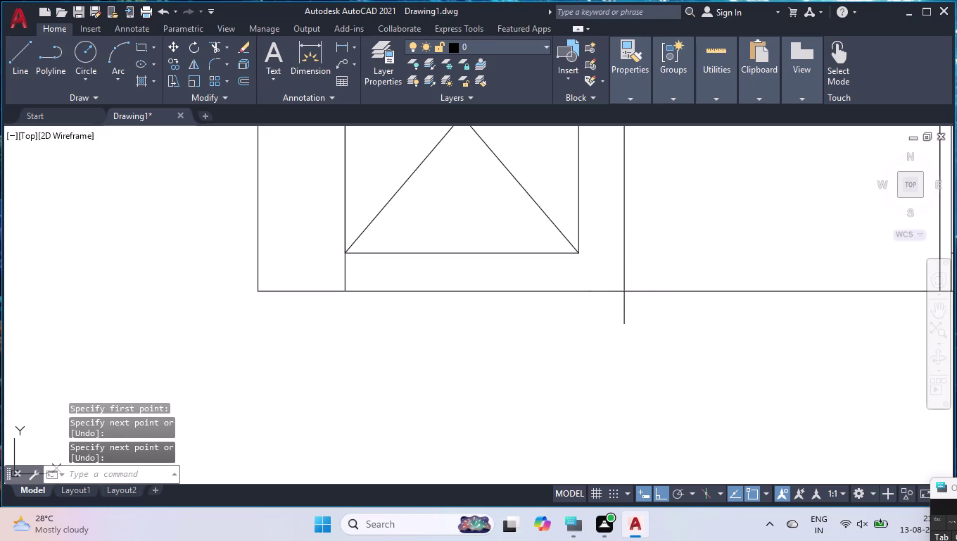
key(Delete)
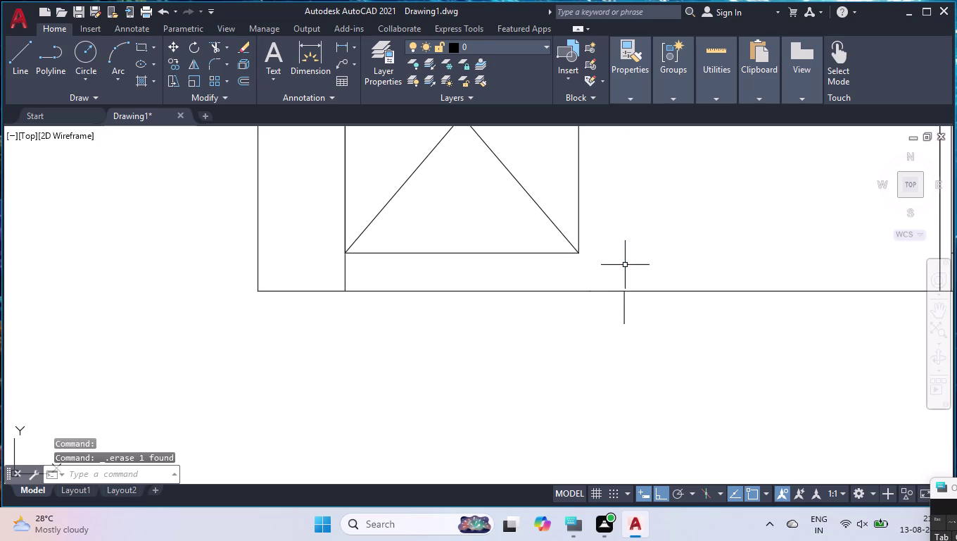
Draw the door frame: 2100 up, 820 across, right side down to the floor line.
key(l)
key(Return)
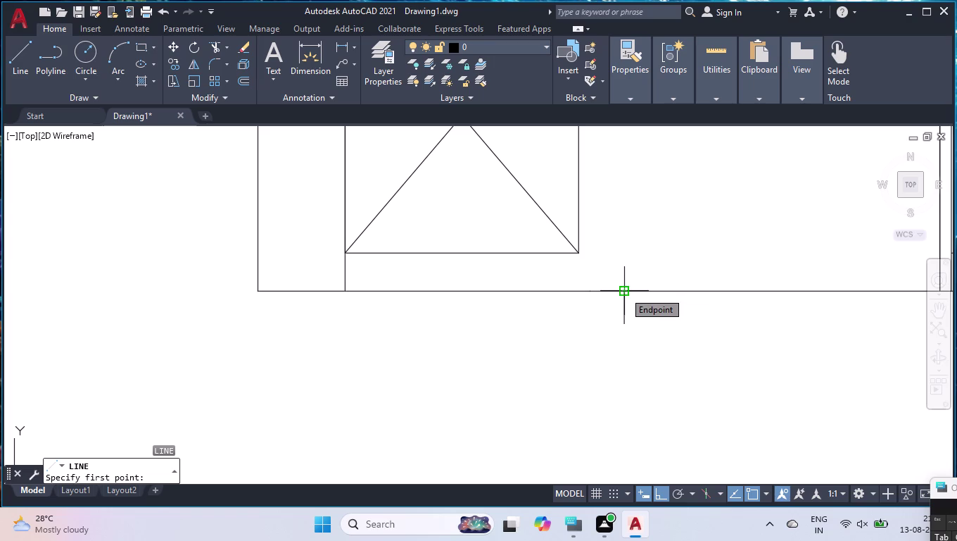
click(624, 292)
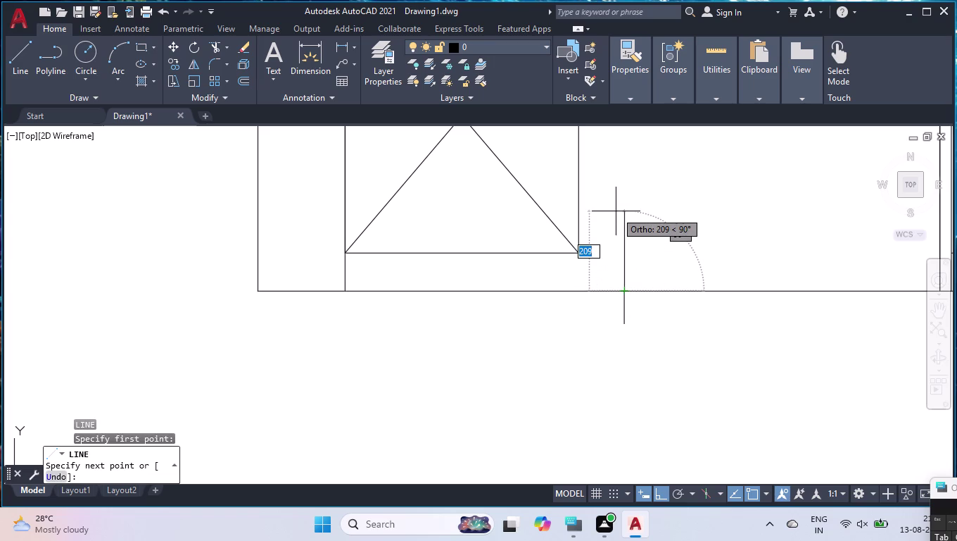
text(2100)
key(Return)
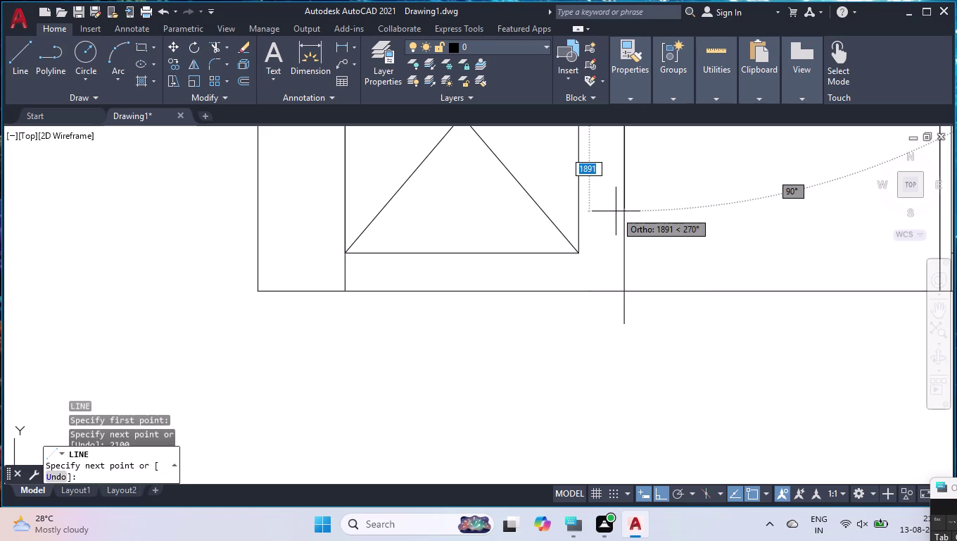
scroll(down, 3)
scroll(up, 3)
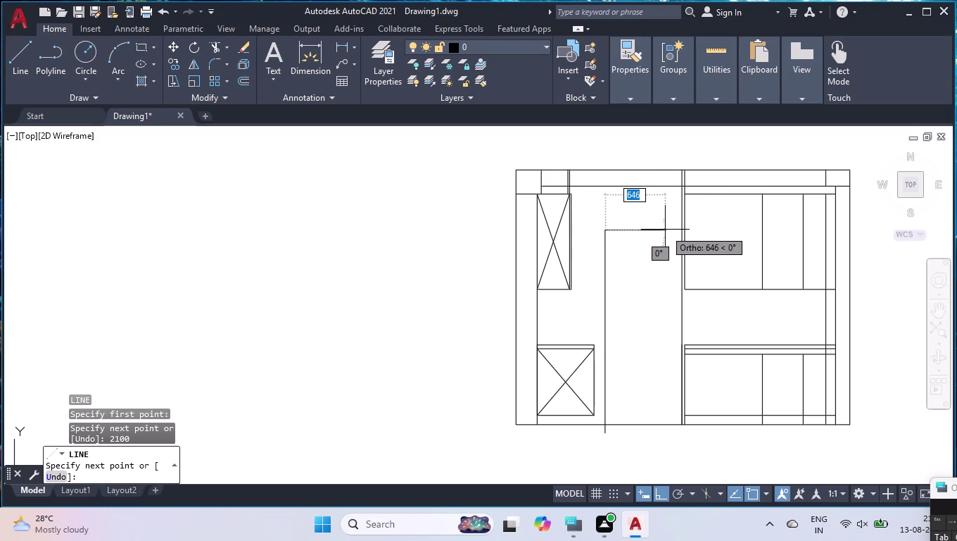
text(820)
key(Return)
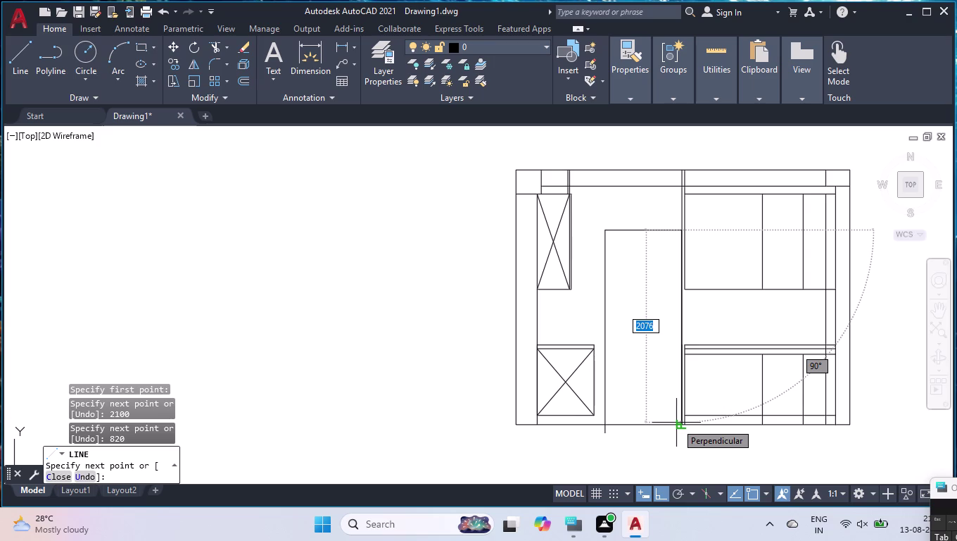
scroll(up, 3)
scroll(down, 3)
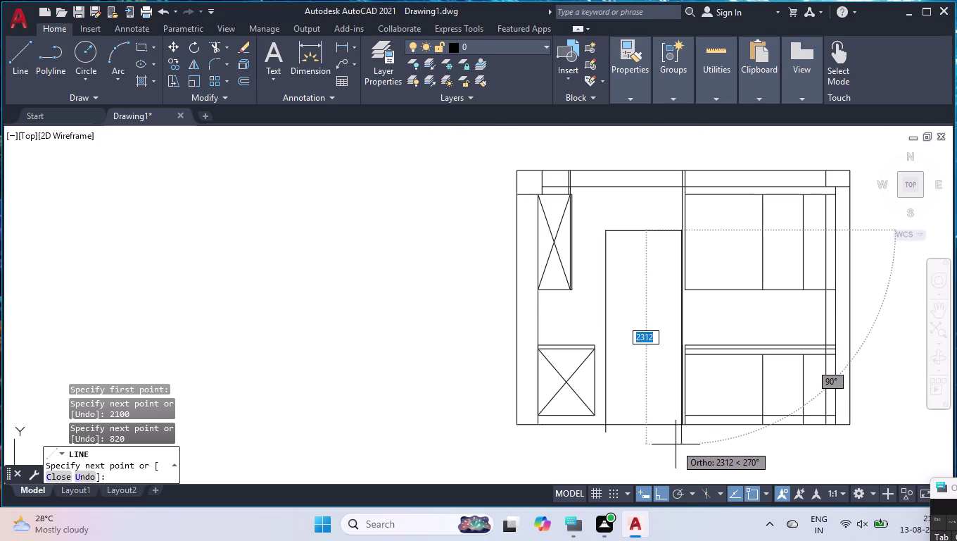
scroll(up, 3)
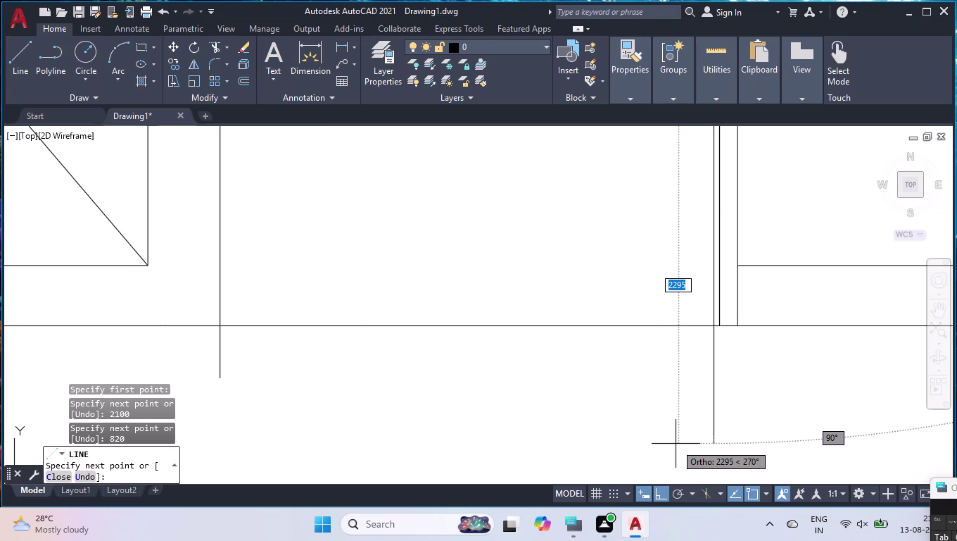
click(676, 444)
key(Return)
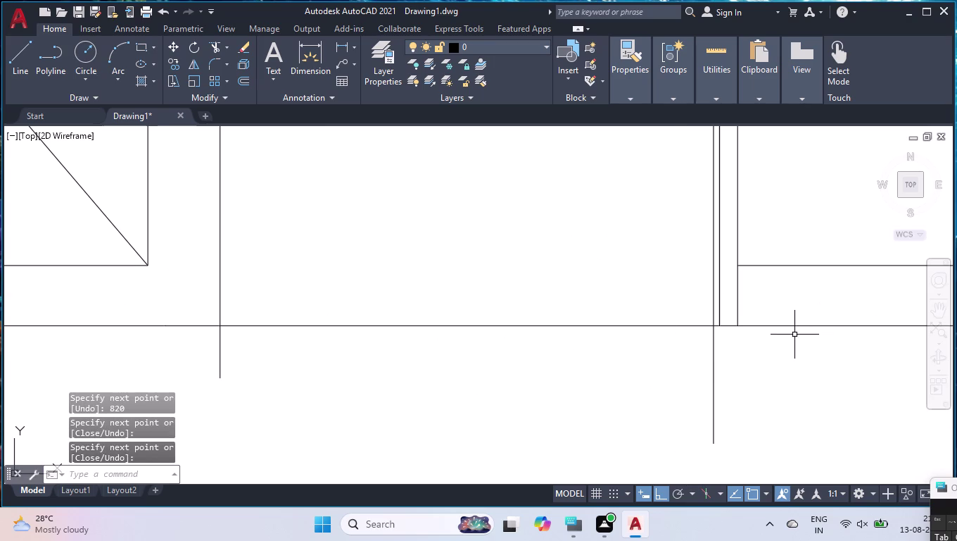
text(DLI)
key(Return)
scroll(up, 3)
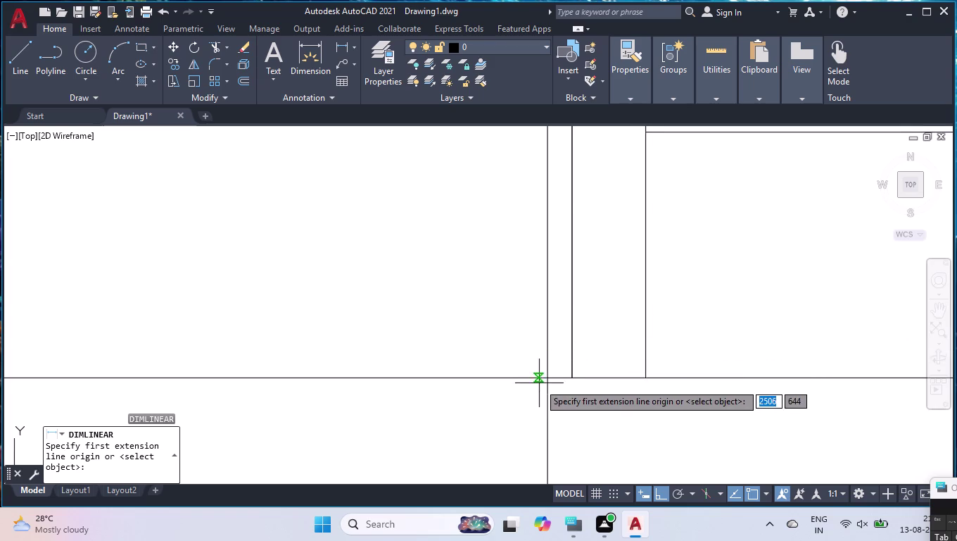
click(548, 380)
click(573, 377)
scroll(down, 3)
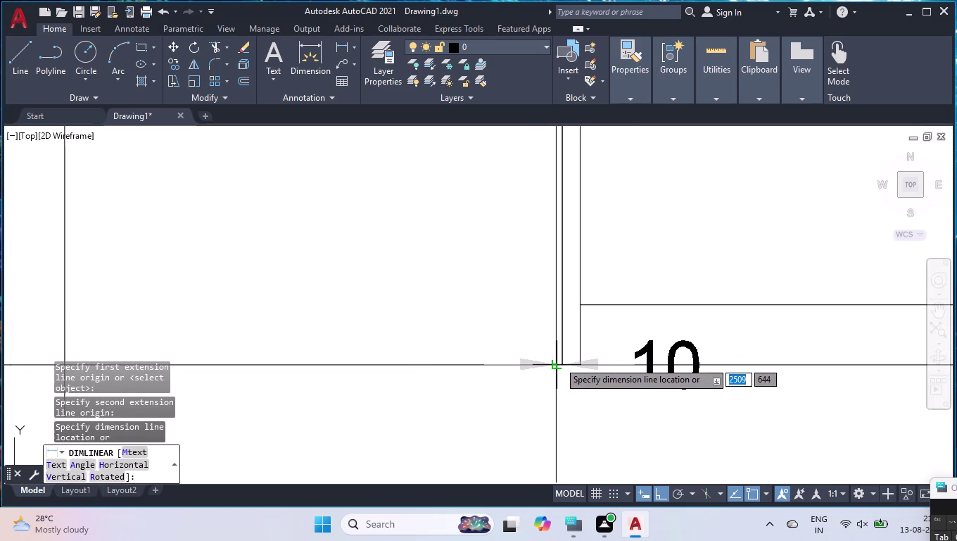
click(581, 391)
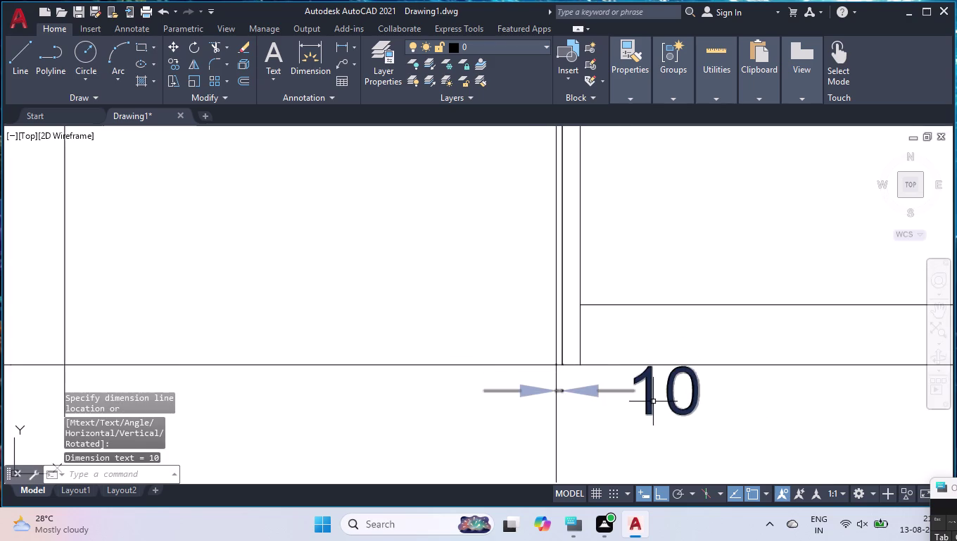
click(653, 401)
key(Delete)
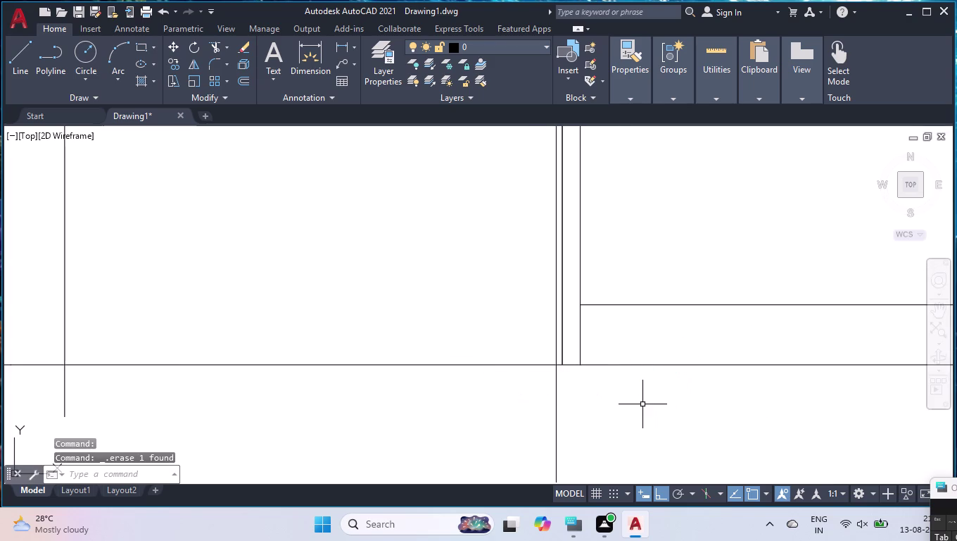
scroll(down, 3)
scroll(down, 3)
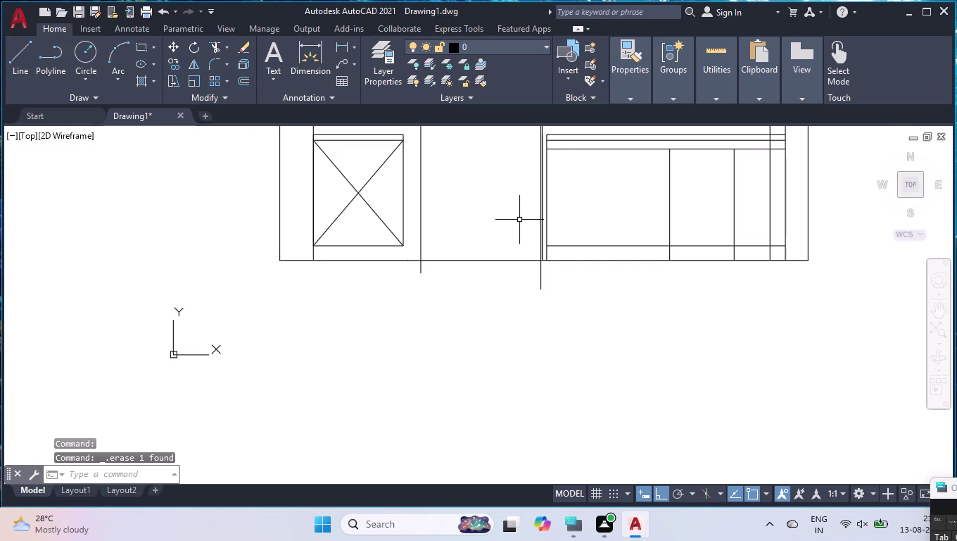
Move the X-box's right edge line 20 units left by its midpoint grip.
click(402, 186)
click(406, 193)
click(405, 191)
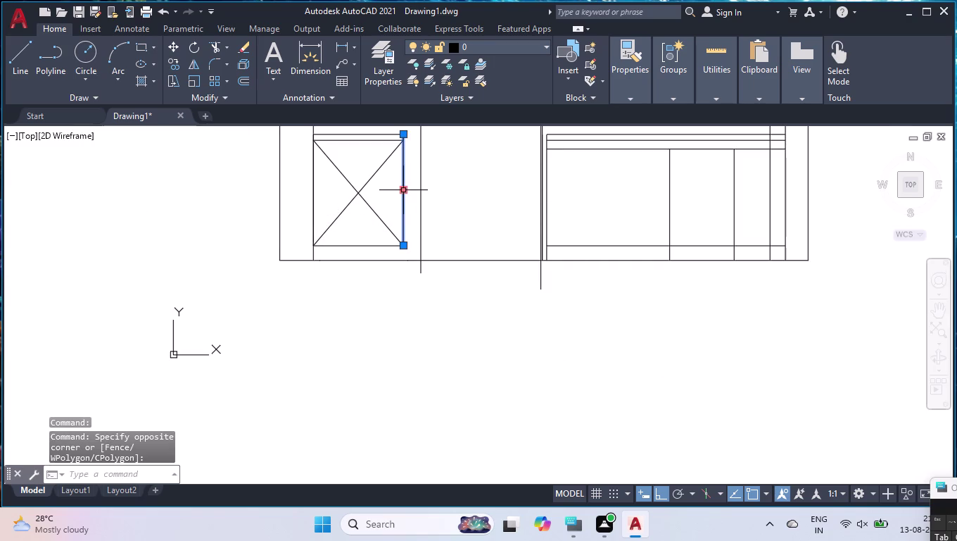
click(400, 192)
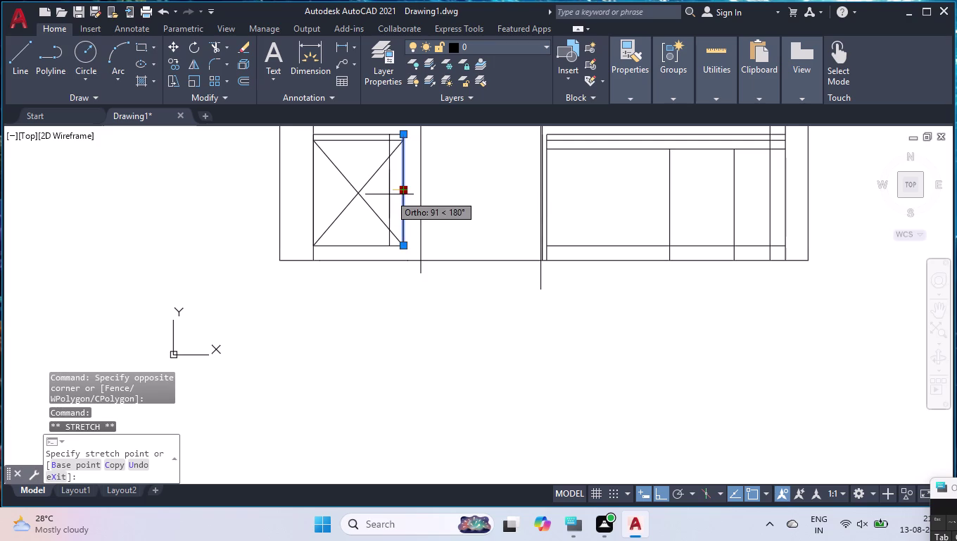
text(20)
key(Return)
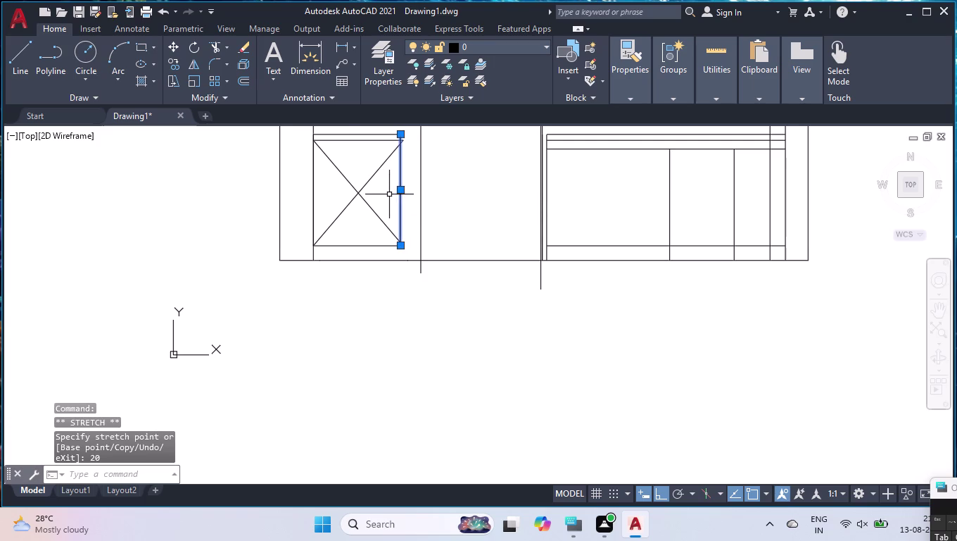
Move the door's left side line 20 units by its midpoint grip.
click(420, 165)
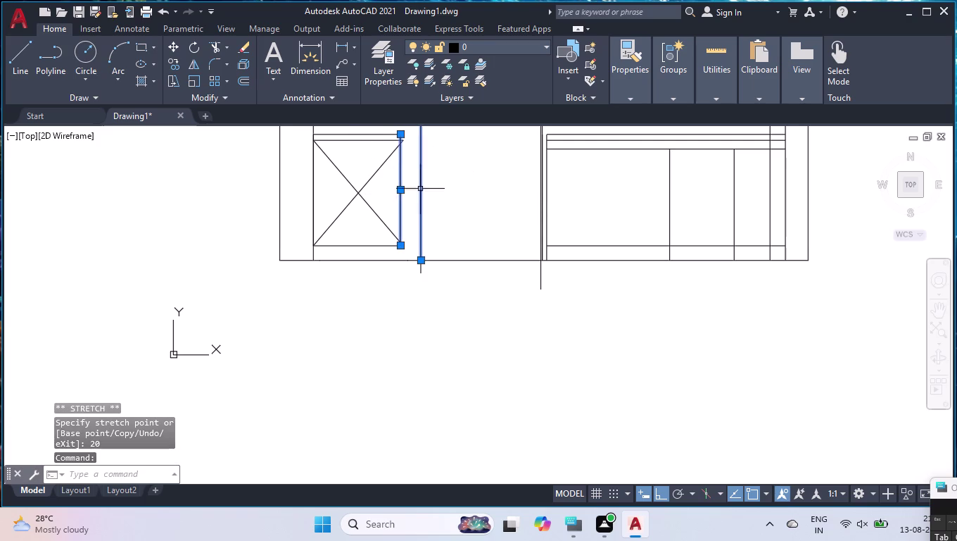
scroll(down, 3)
scroll(up, 3)
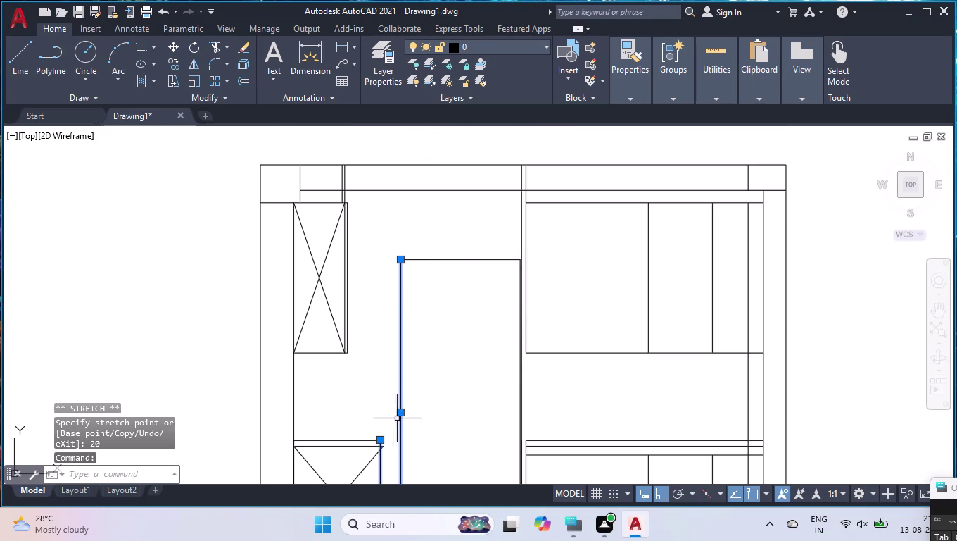
click(400, 414)
text(2)
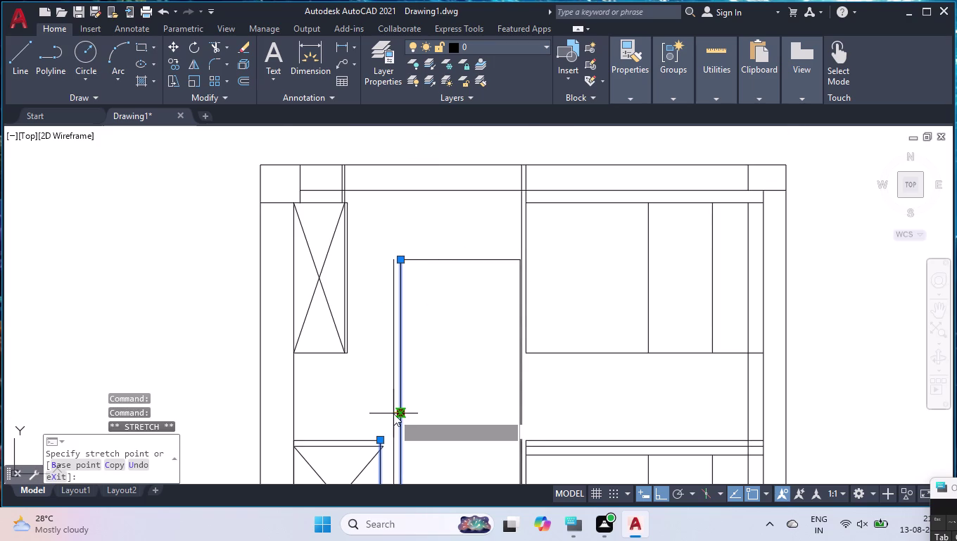
text(0)
key(Return)
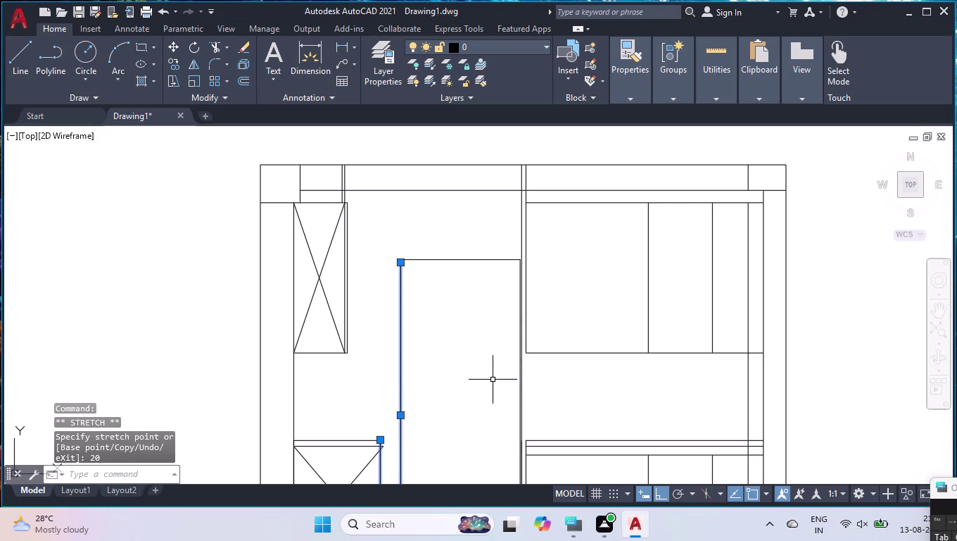
Stretch the door's right side 20 units left, then delete the three selected lines.
scroll(up, 3)
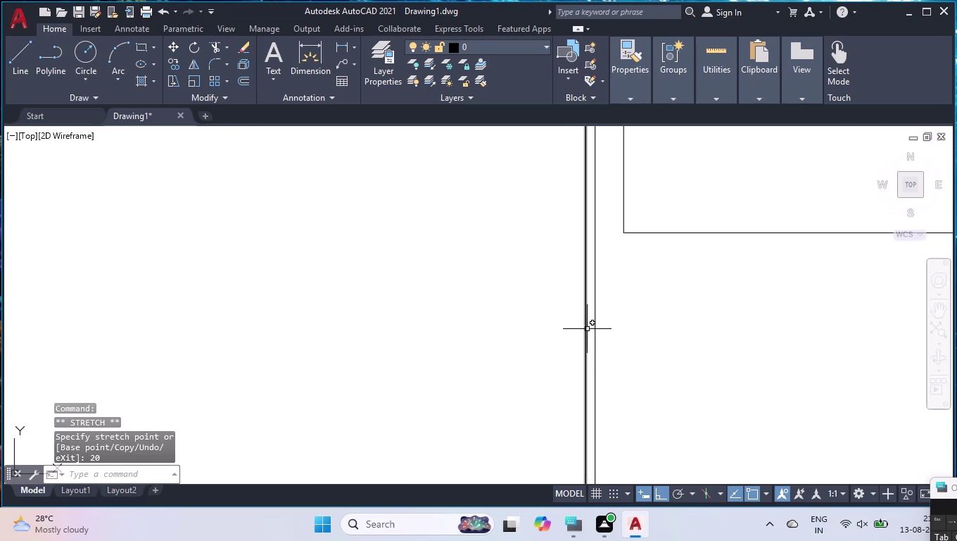
click(587, 329)
scroll(down, 3)
click(584, 424)
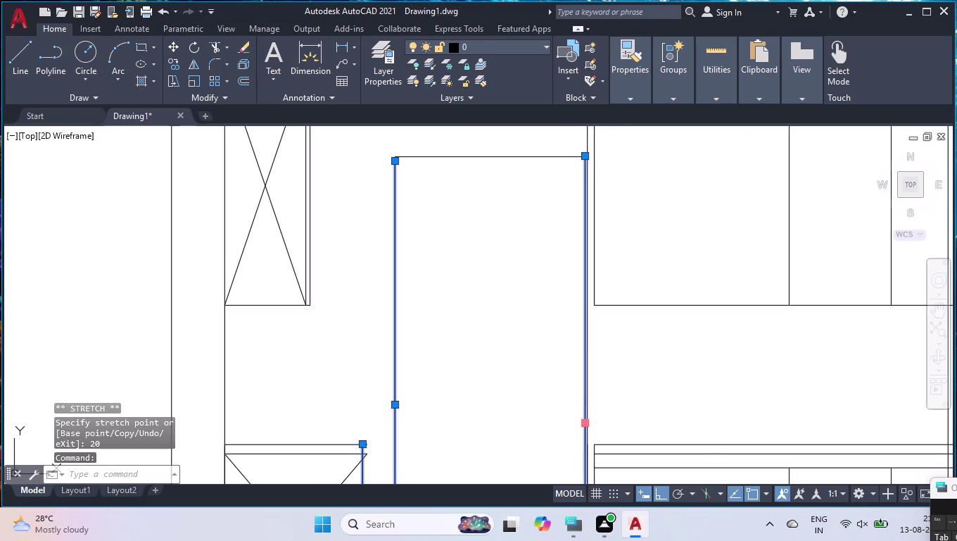
text(20)
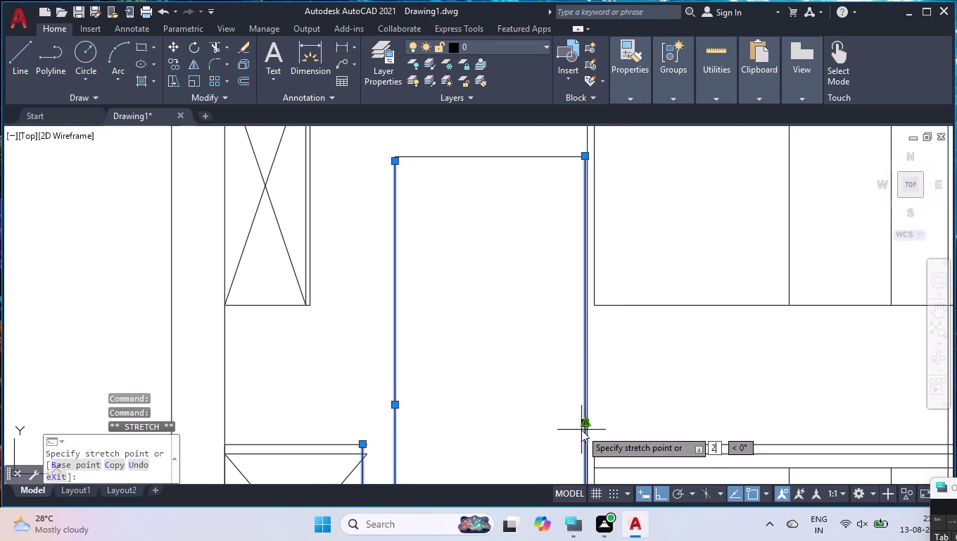
key(Return)
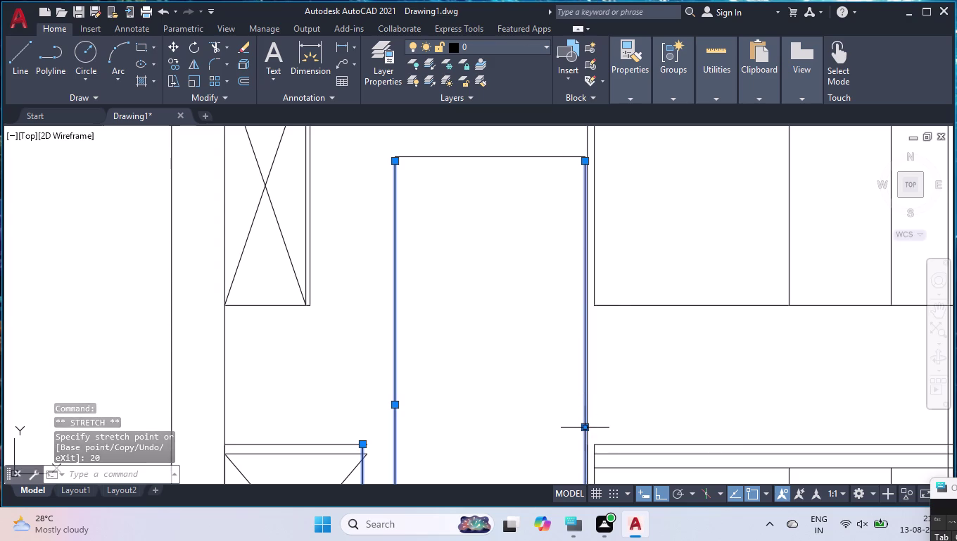
click(587, 425)
text(20)
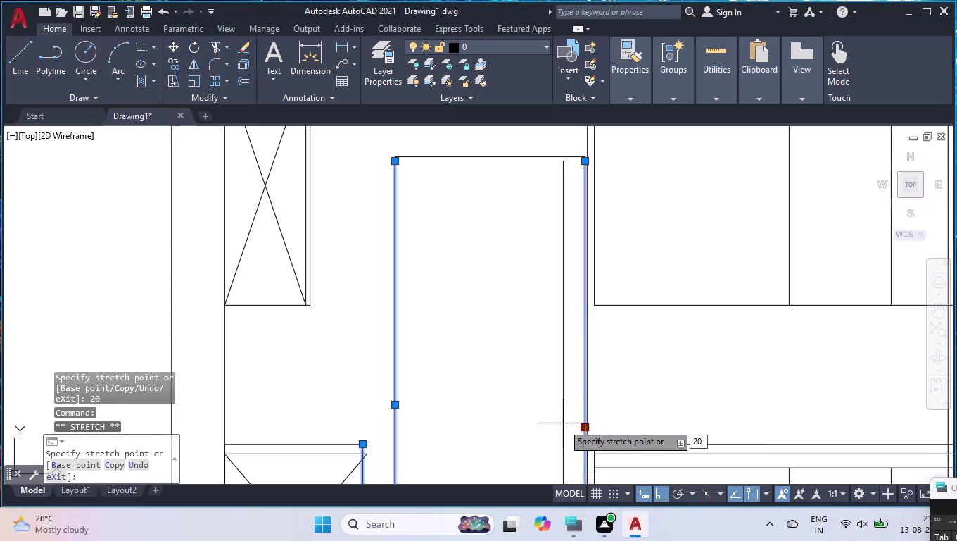
key(Return)
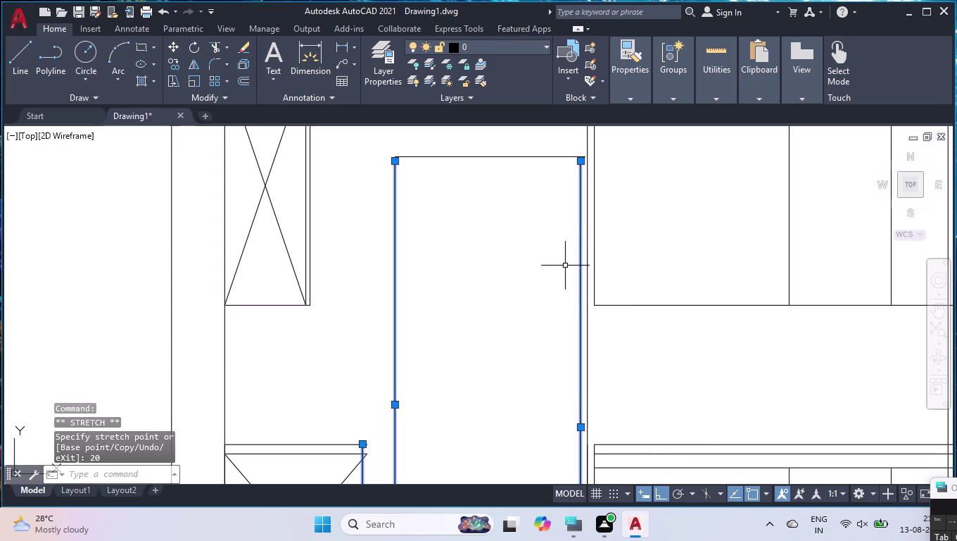
key(Return)
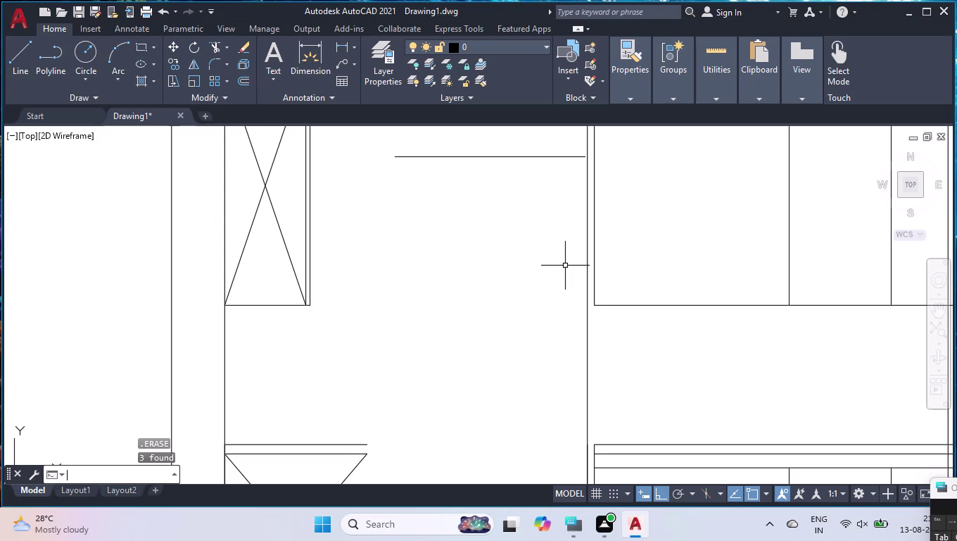
Erase the door's remaining top edge, then delete one more line lower in the drawing.
click(508, 133)
click(501, 179)
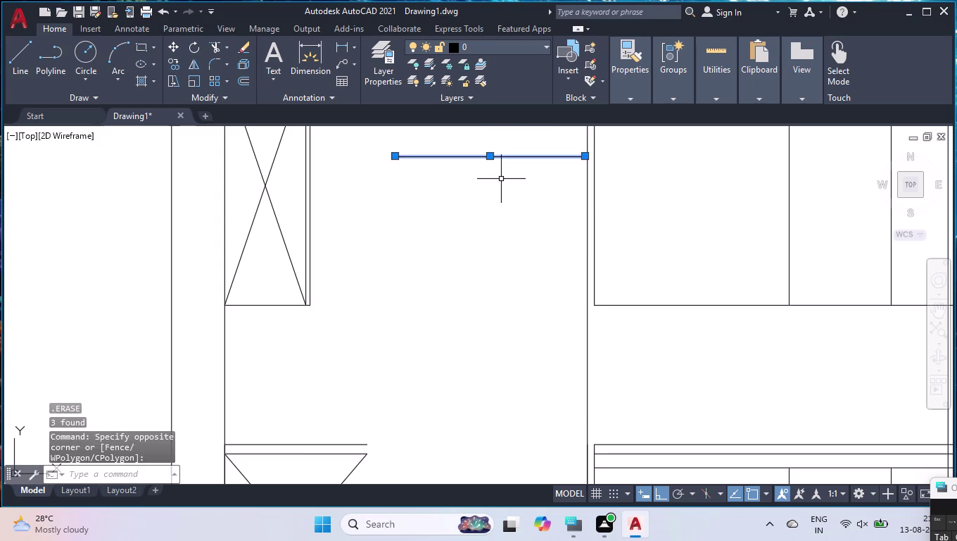
key(Delete)
scroll(down, 3)
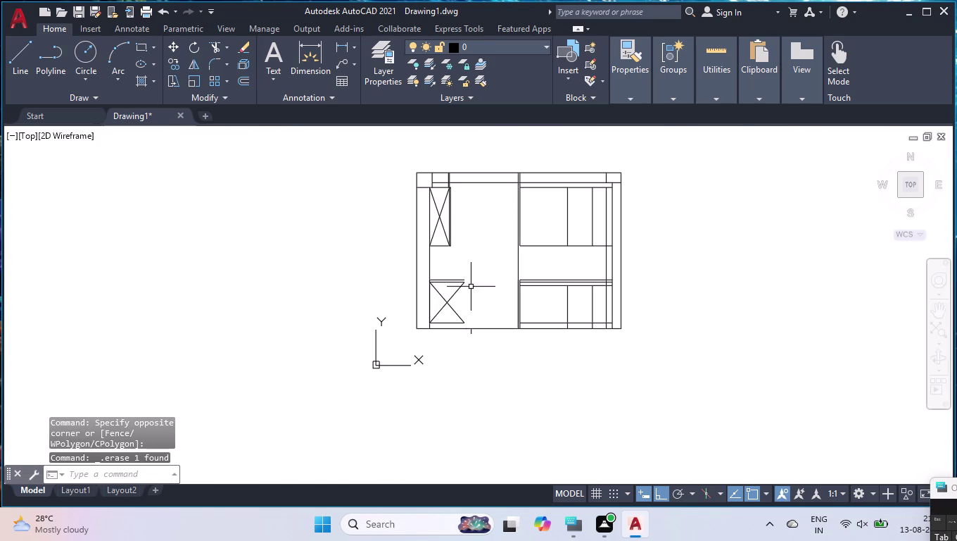
scroll(up, 3)
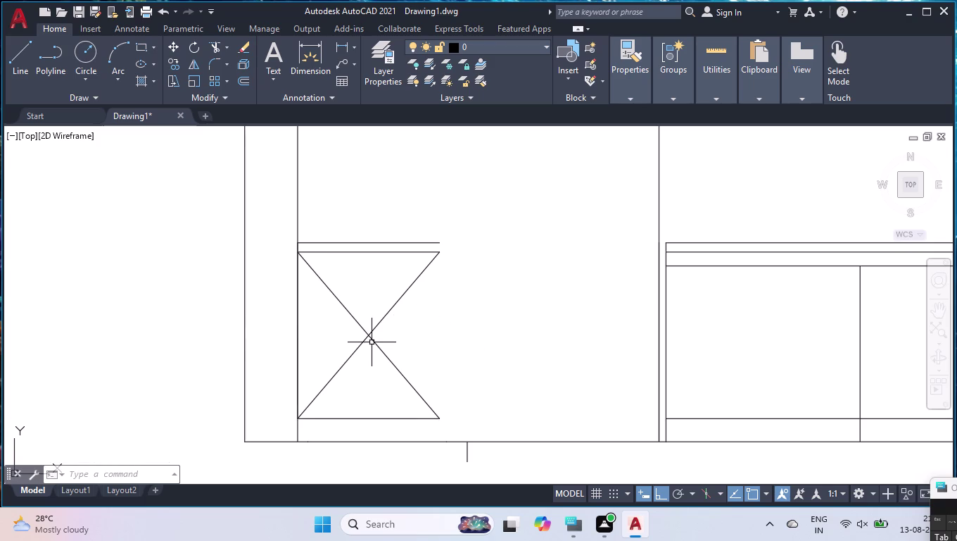
click(659, 396)
key(Delete)
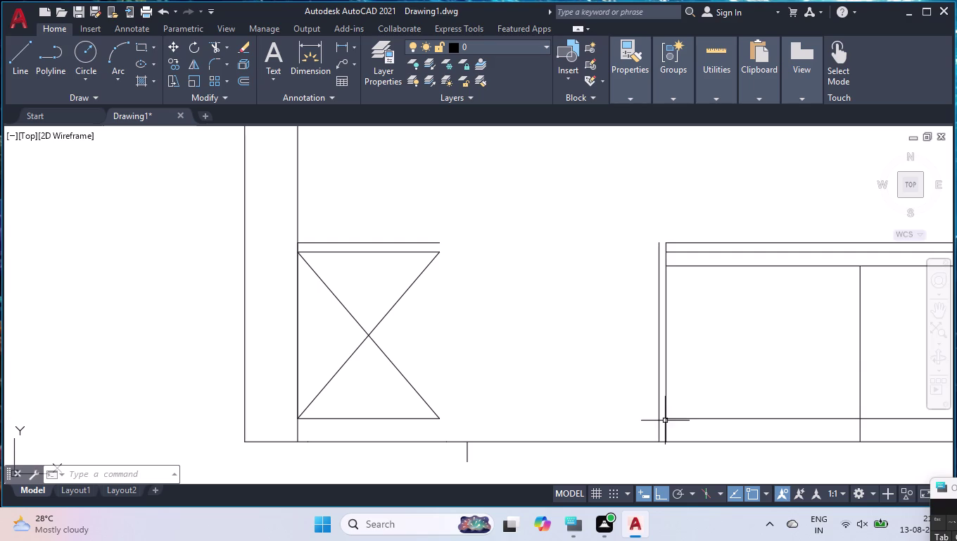
Measure the narrow gap between the two vertical wall lines with DLI, without placing a dimension.
scroll(up, 3)
text(DLI)
key(Return)
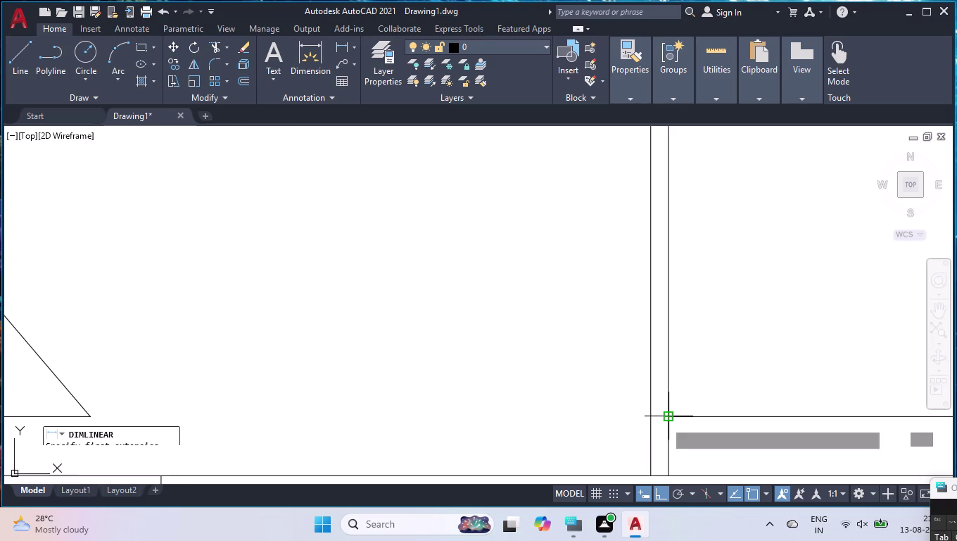
scroll(down, 3)
scroll(up, 3)
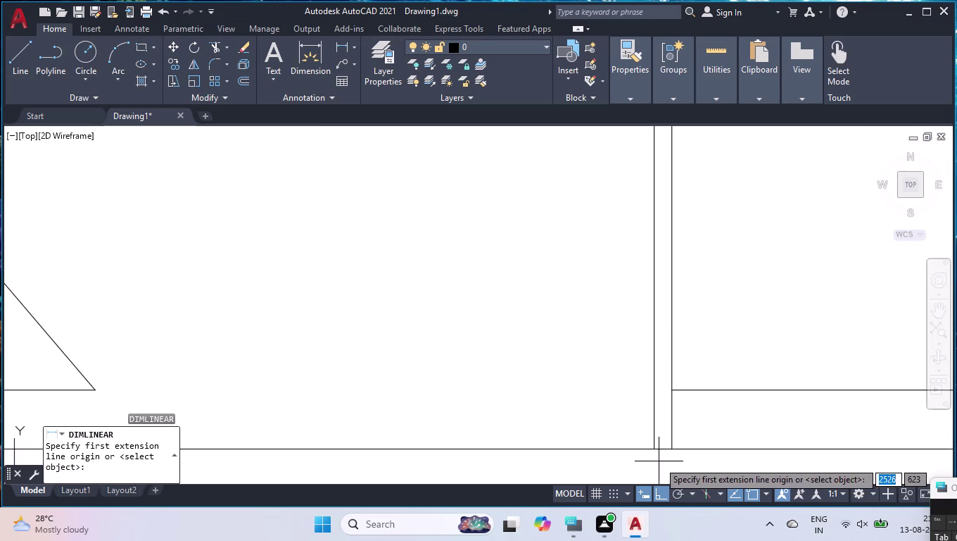
click(656, 450)
click(673, 448)
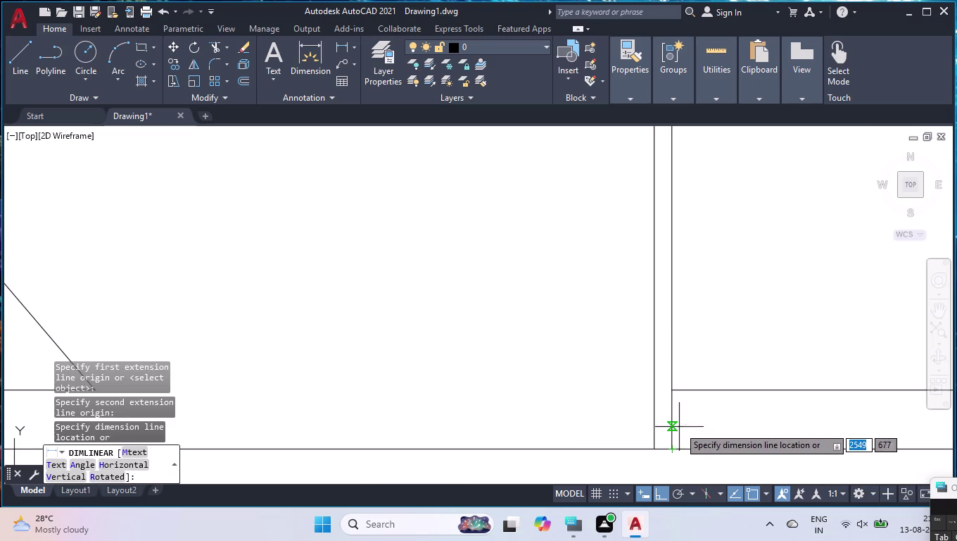
key(Return)
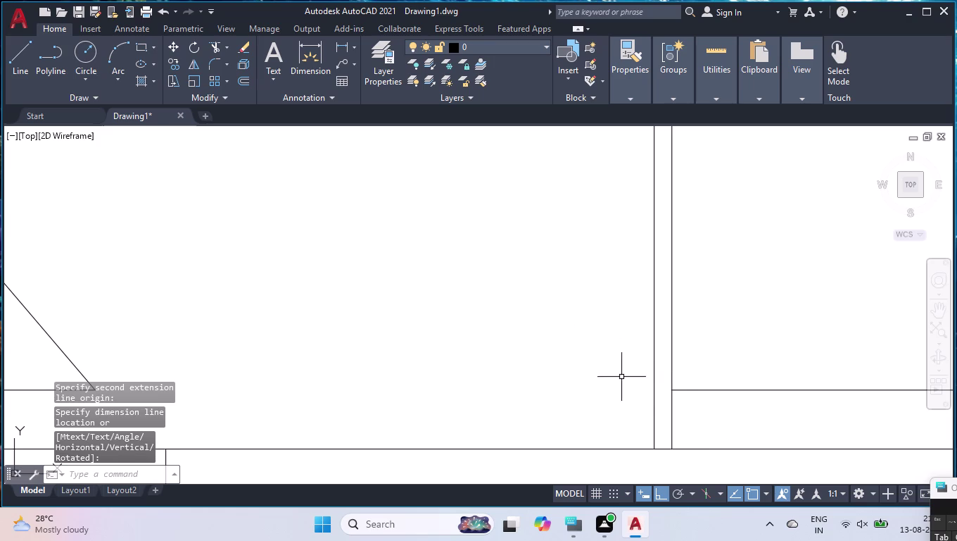
Start an offset with 8 entered as the distance.
text(OFF)
key(Return)
text(8)
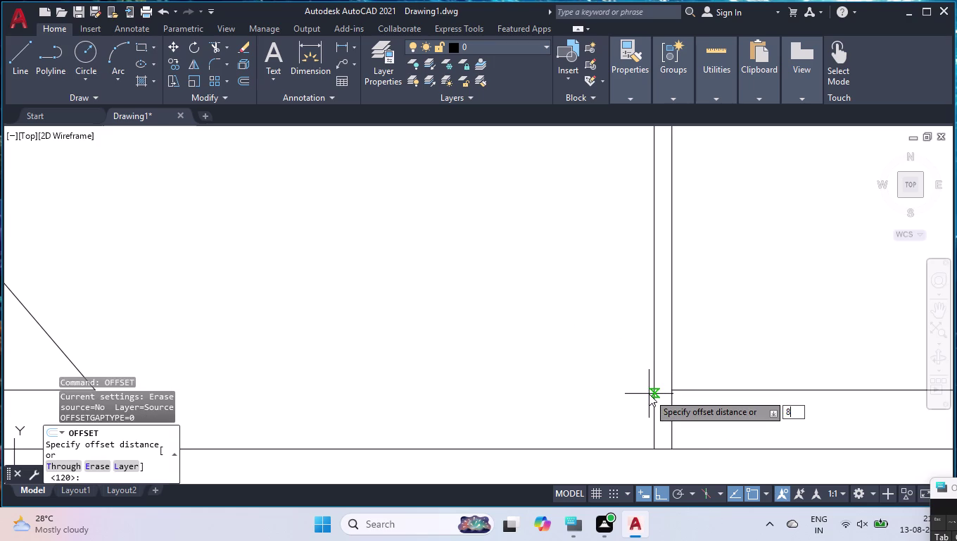
Complete the 820 offset distance and copy the wall line to one side.
text(20)
key(Return)
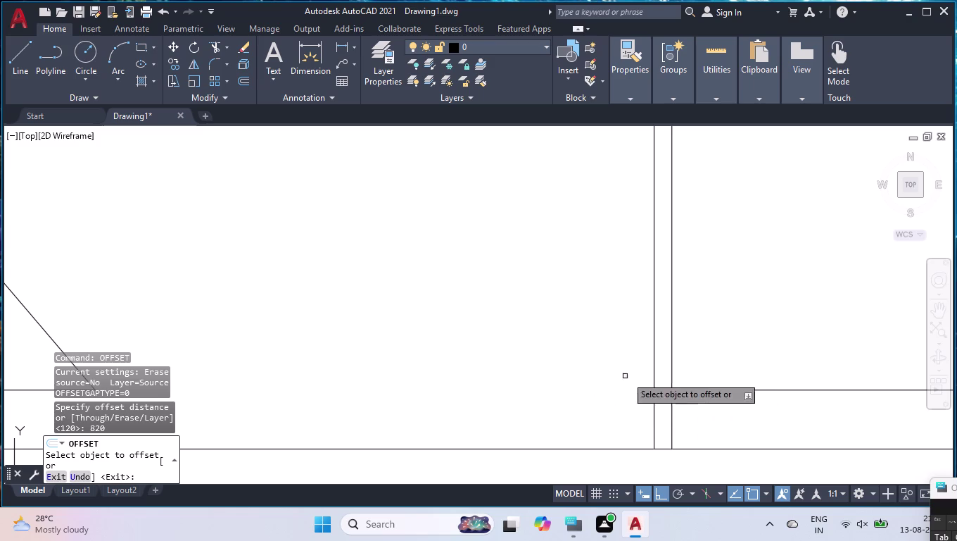
click(653, 359)
click(473, 365)
Offset the wall line beside the X-marked cabinet 120 units toward the cabinet.
scroll(down, 3)
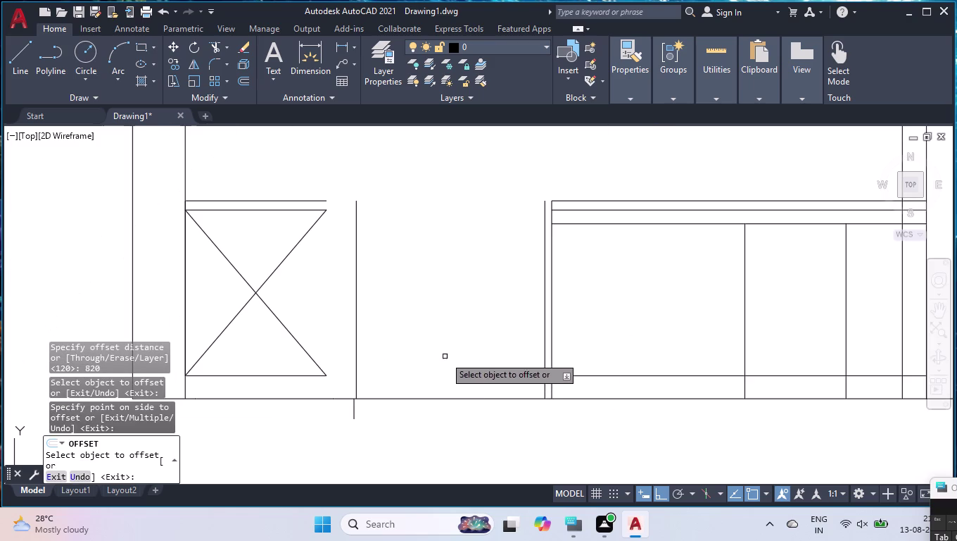
click(355, 352)
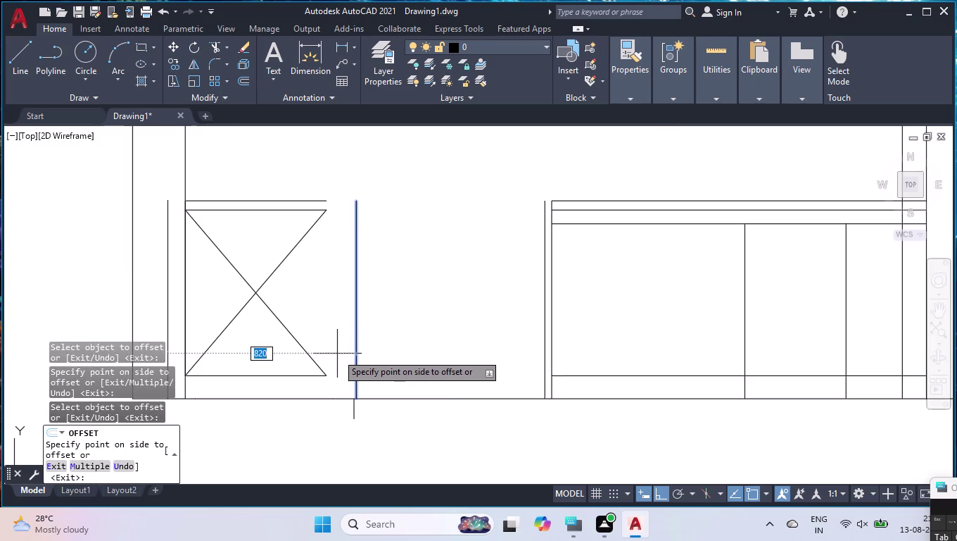
text(120)
key(Return)
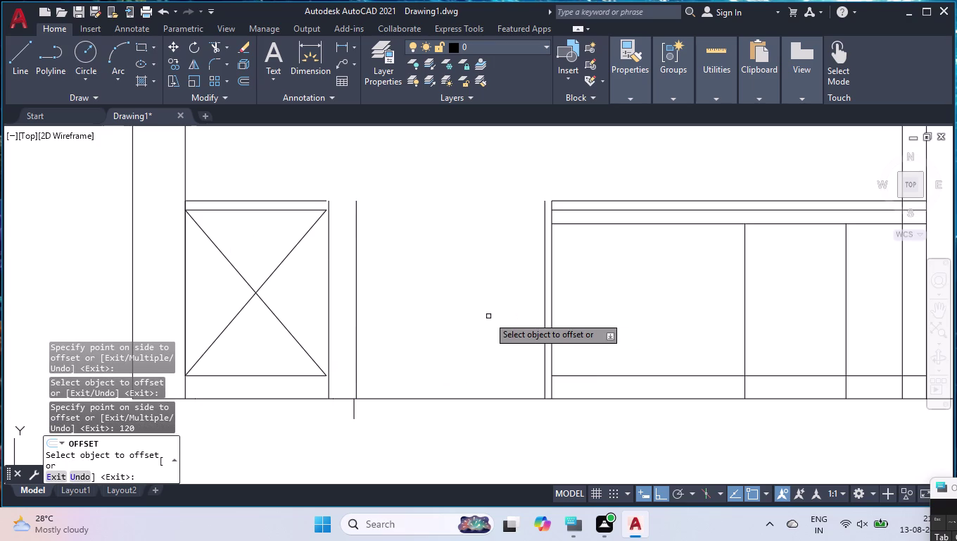
key(Return)
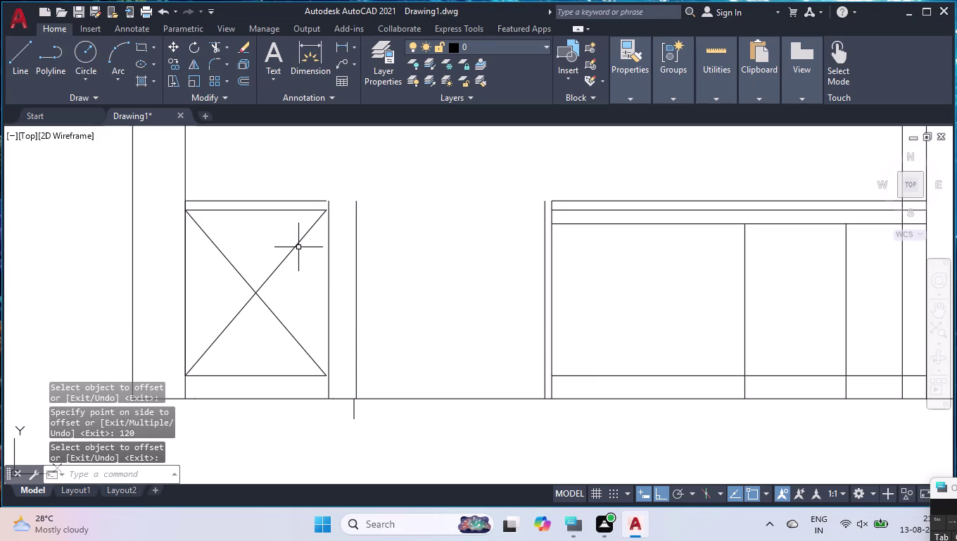
text(EX)
key(Return)
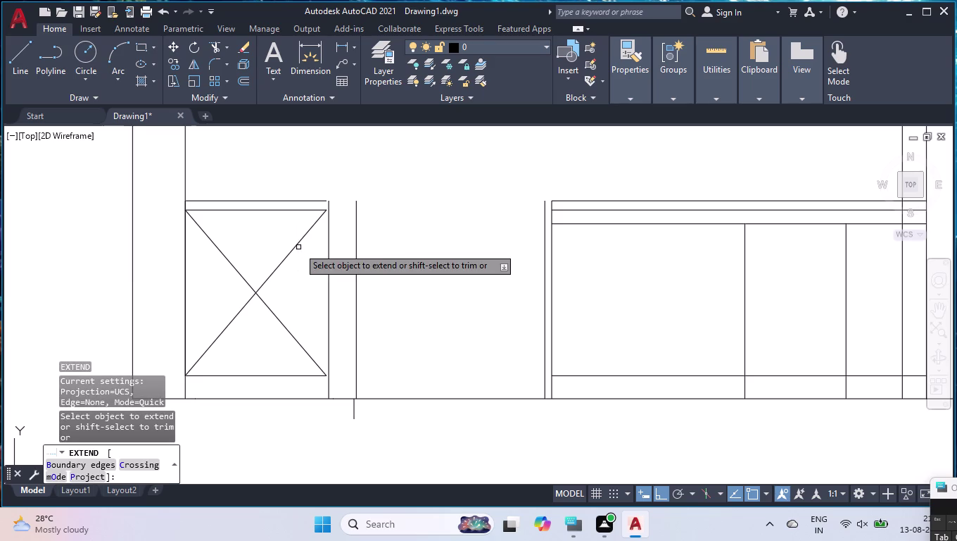
Extend the X-marked cabinet's top and bottom horizontal edges to its new right side.
click(322, 202)
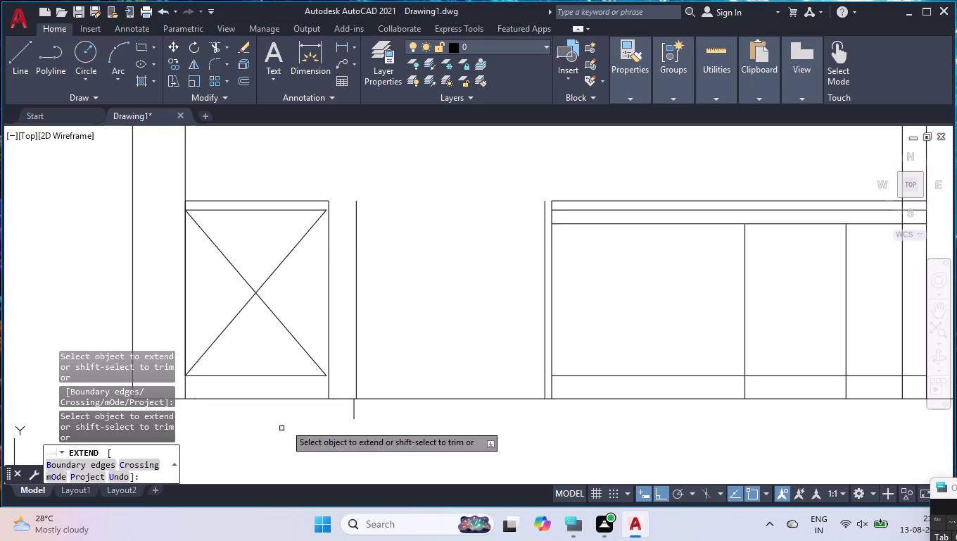
click(309, 376)
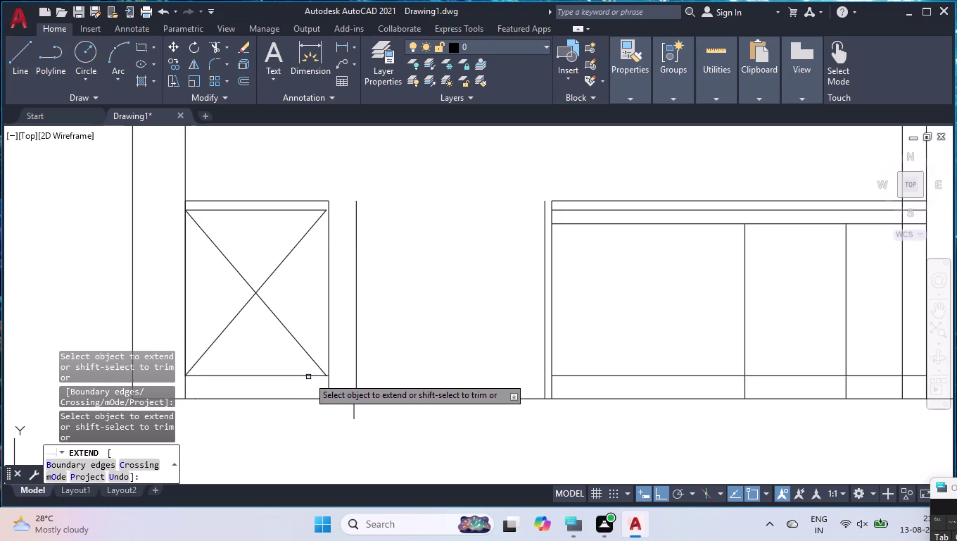
click(312, 211)
key(Return)
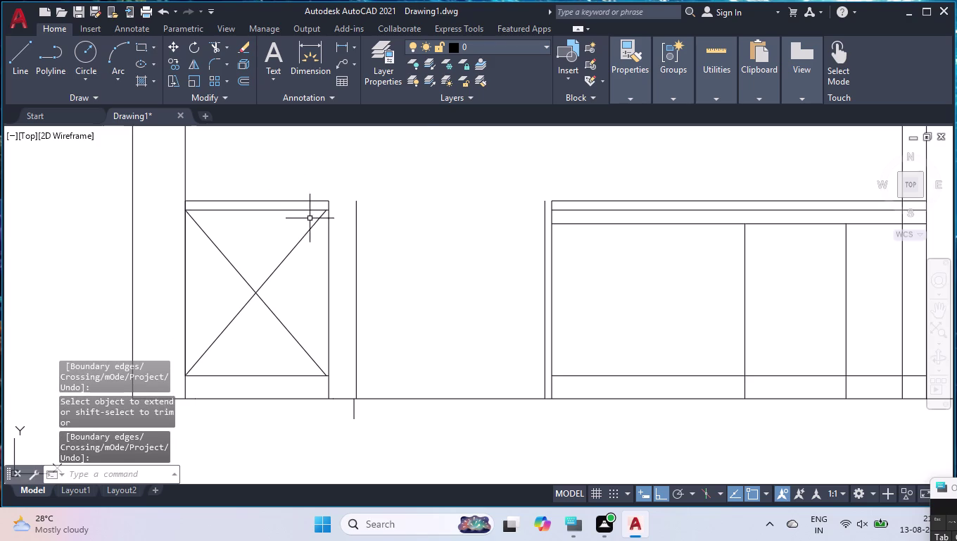
Stretch one X diagonal's upper end to the cabinet's new top-right corner.
scroll(up, 3)
click(367, 219)
click(414, 163)
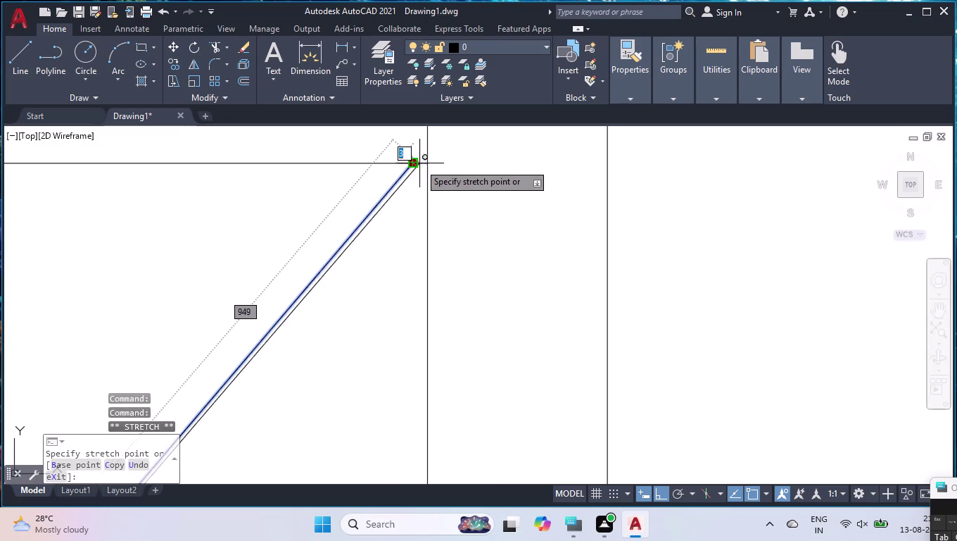
click(424, 165)
scroll(down, 3)
scroll(down, 3)
scroll(down, 3)
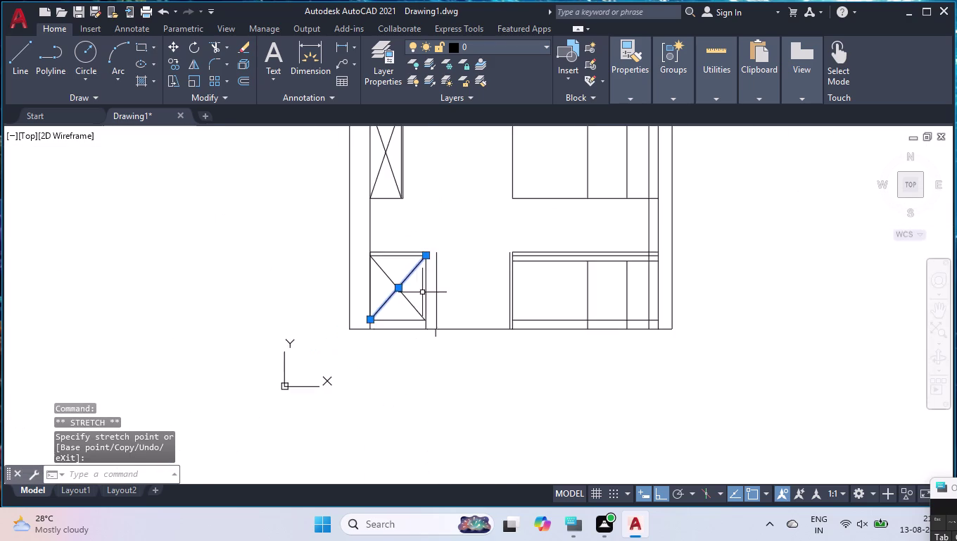
scroll(up, 3)
scroll(up, 3)
scroll(down, 3)
scroll(up, 3)
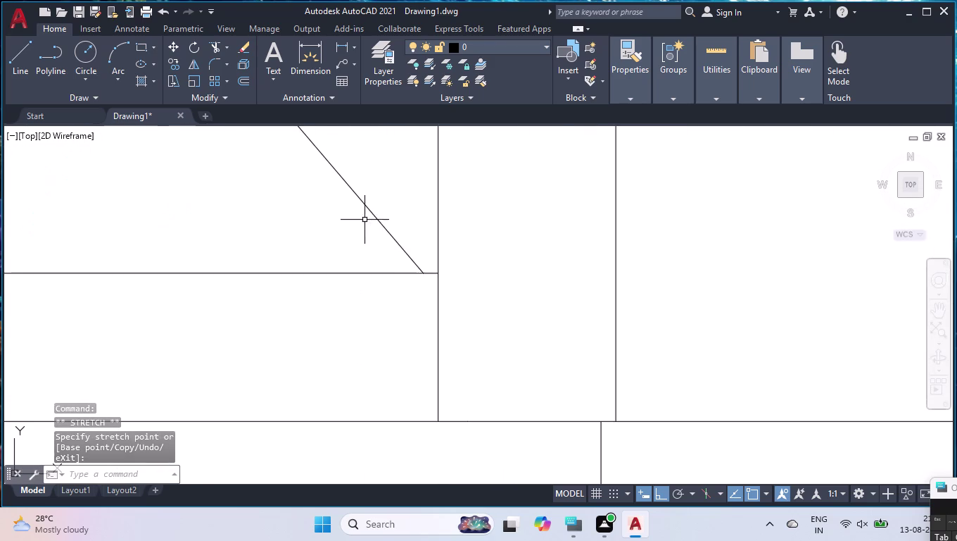
scroll(up, 3)
Stretch the other diagonal's lower end to the new bottom-right corner.
click(440, 249)
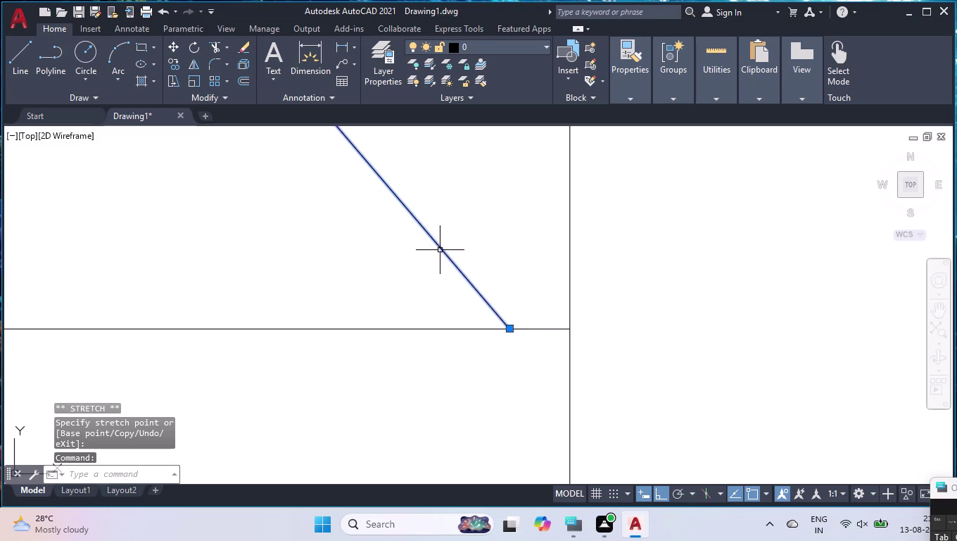
click(508, 329)
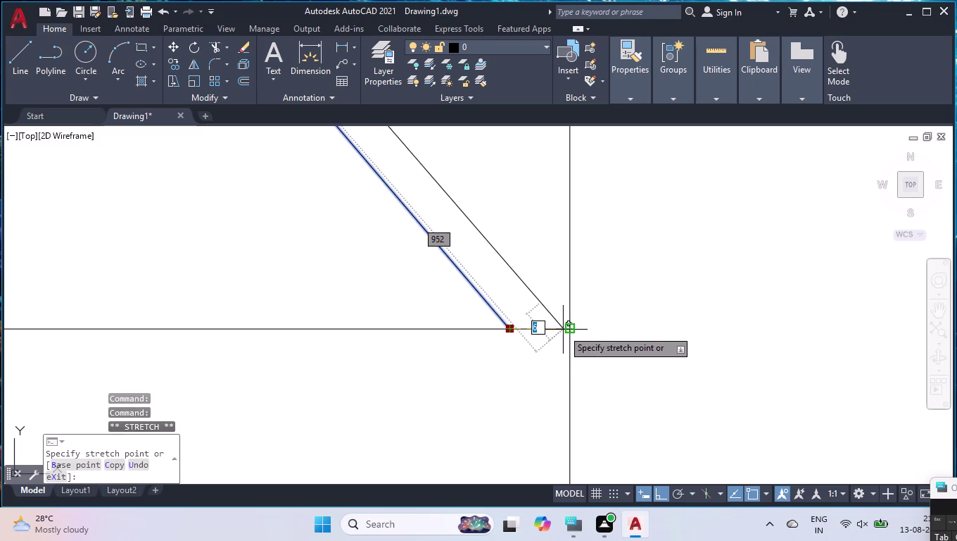
click(563, 329)
scroll(down, 3)
scroll(up, 3)
scroll(down, 3)
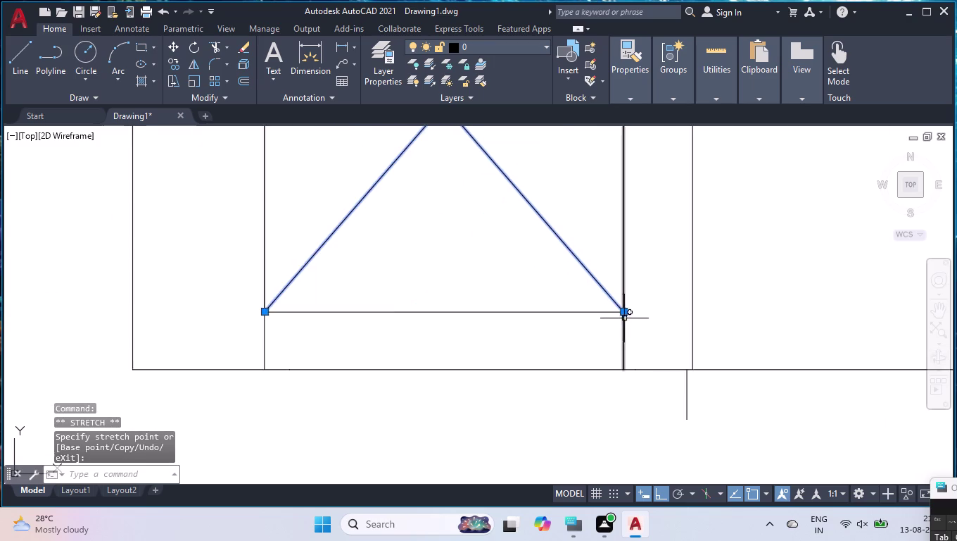
scroll(down, 3)
Delete the X lines with the stray stub, then undo that deletion.
click(641, 340)
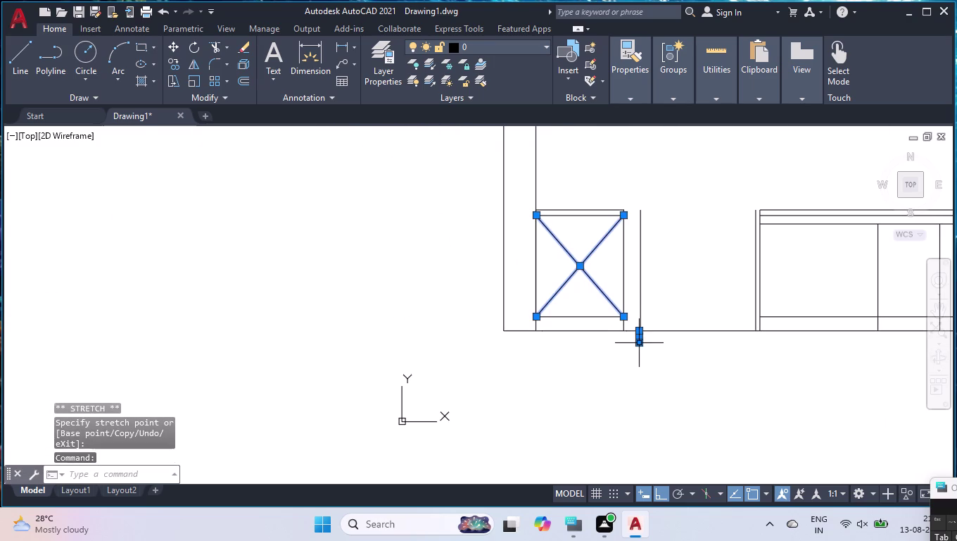
key(Delete)
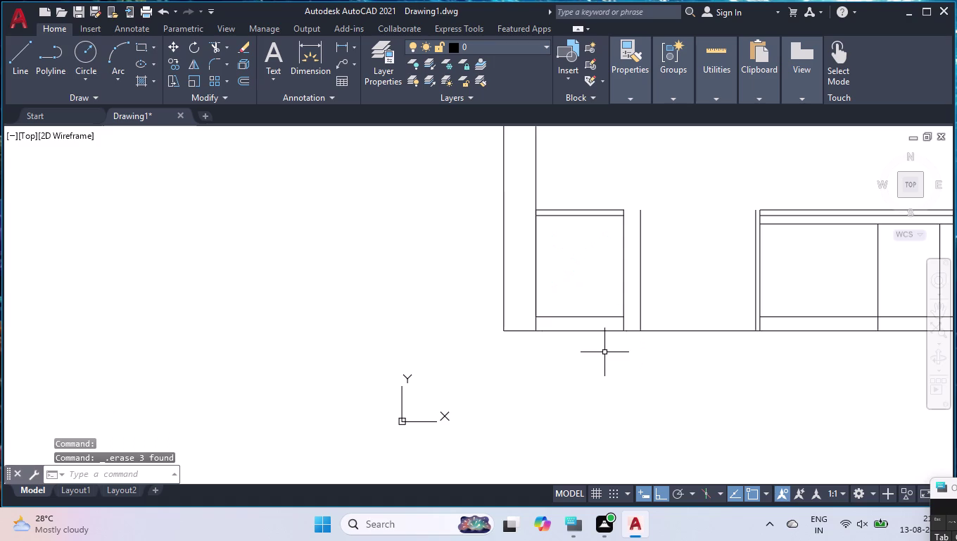
key(u)
key(Return)
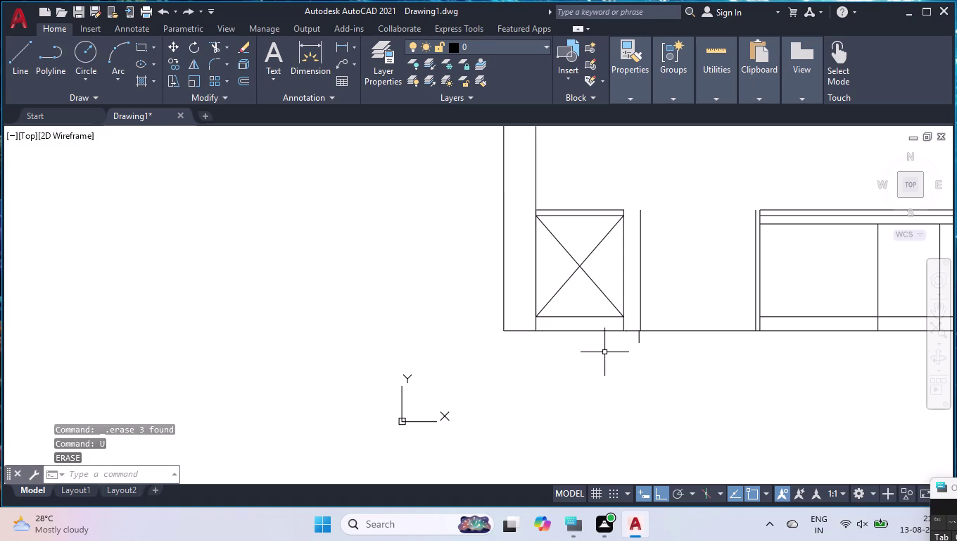
scroll(up, 3)
scroll(down, 3)
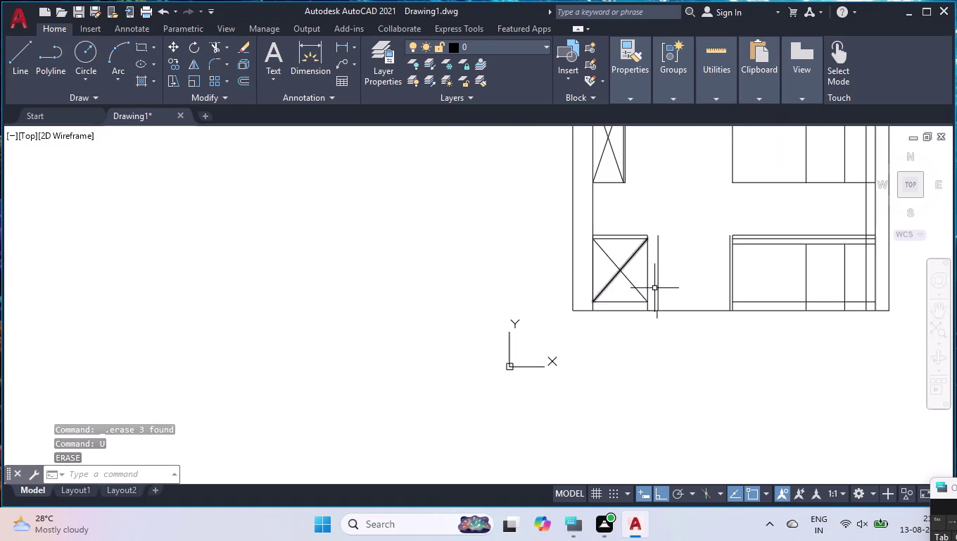
scroll(up, 3)
Erase the short stray stub below the floor line.
click(658, 287)
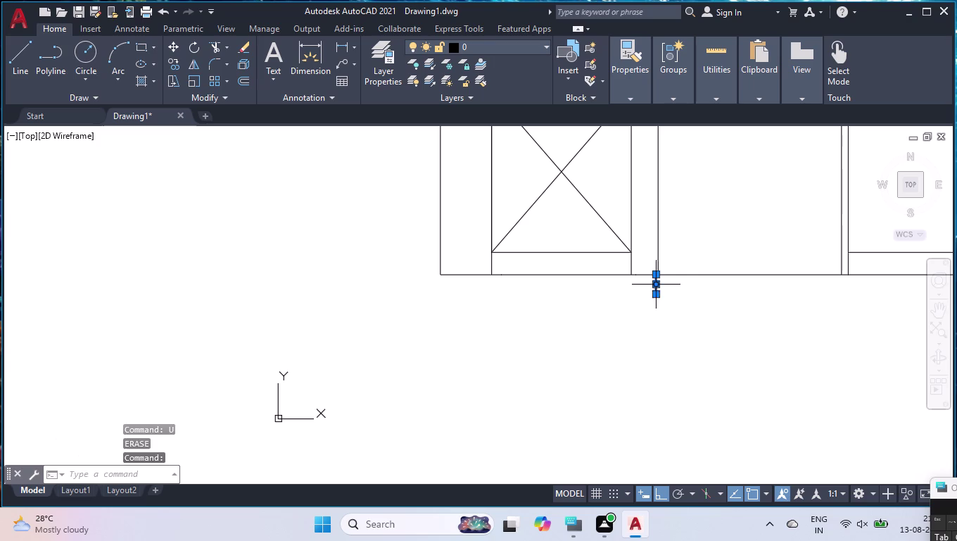
key(Delete)
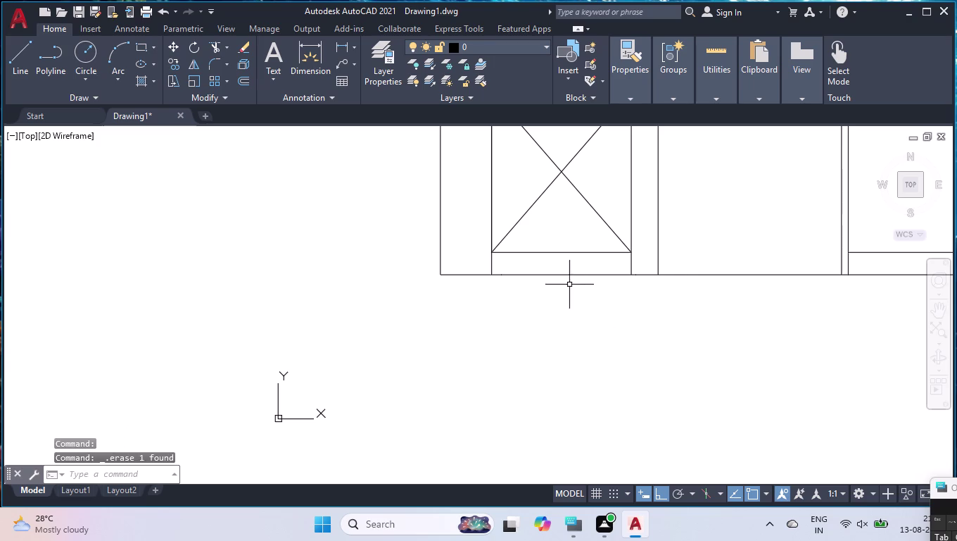
click(658, 242)
scroll(down, 3)
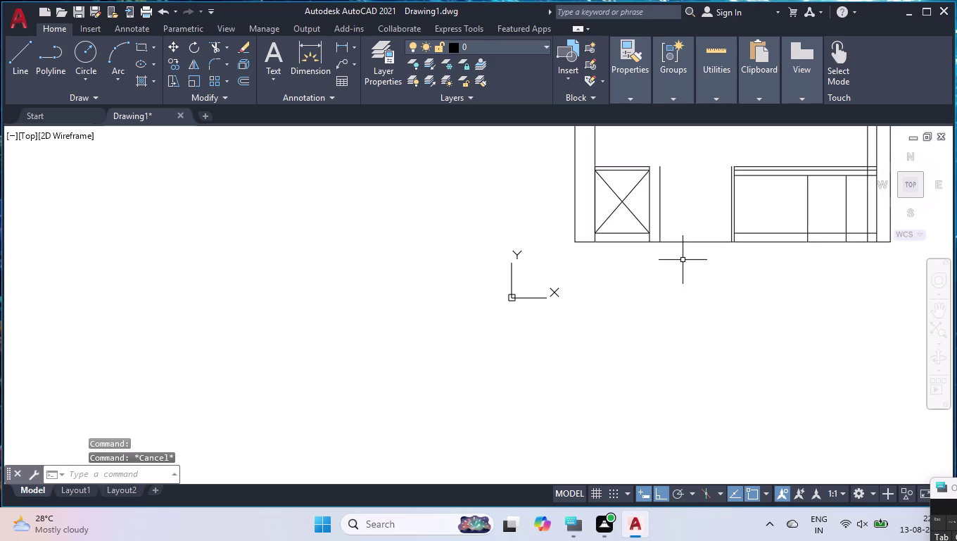
click(659, 189)
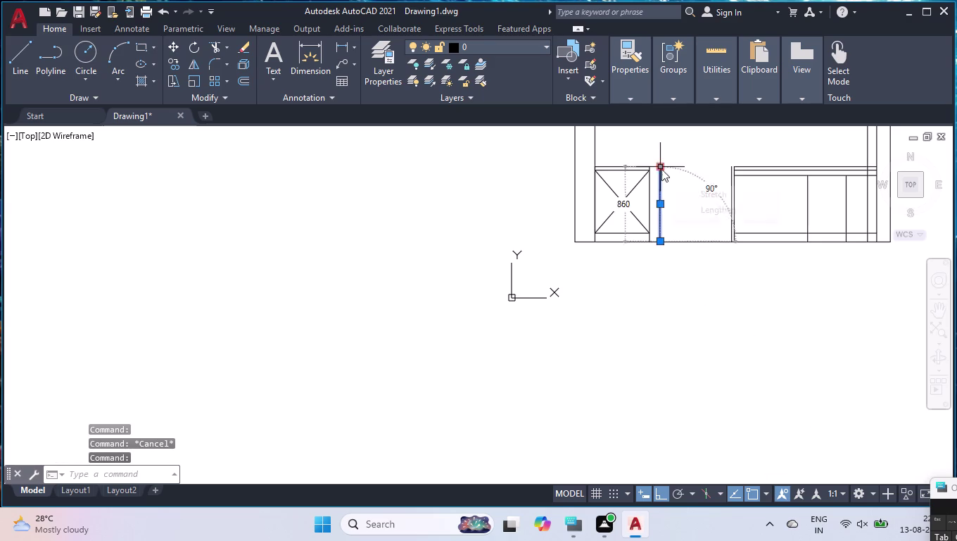
Drag the vertical line's top grip below the floor, leaving a short stub.
click(662, 169)
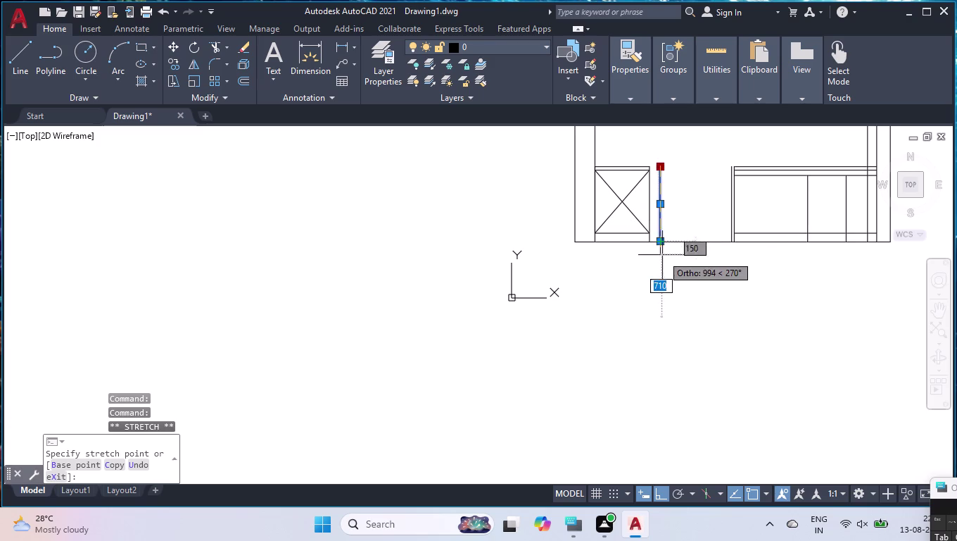
click(661, 268)
scroll(up, 3)
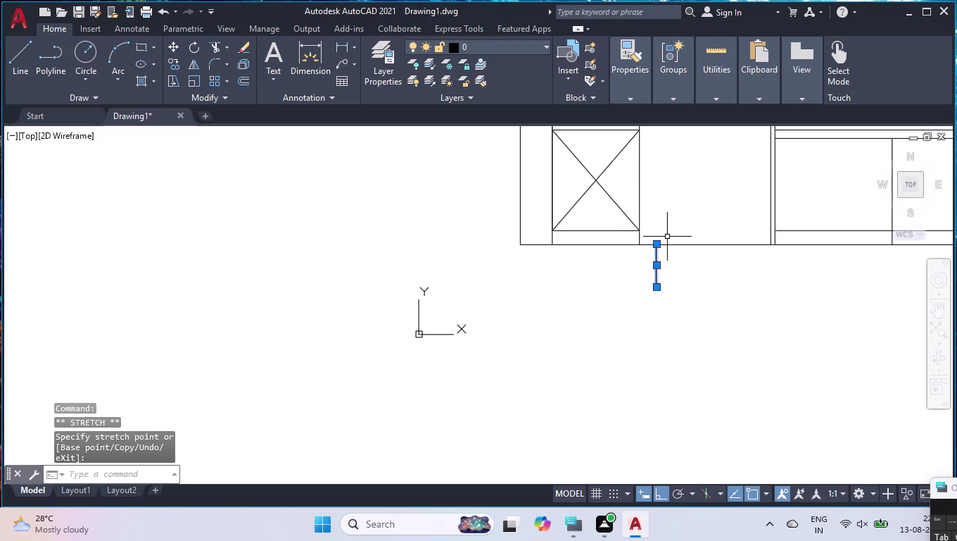
scroll(down, 3)
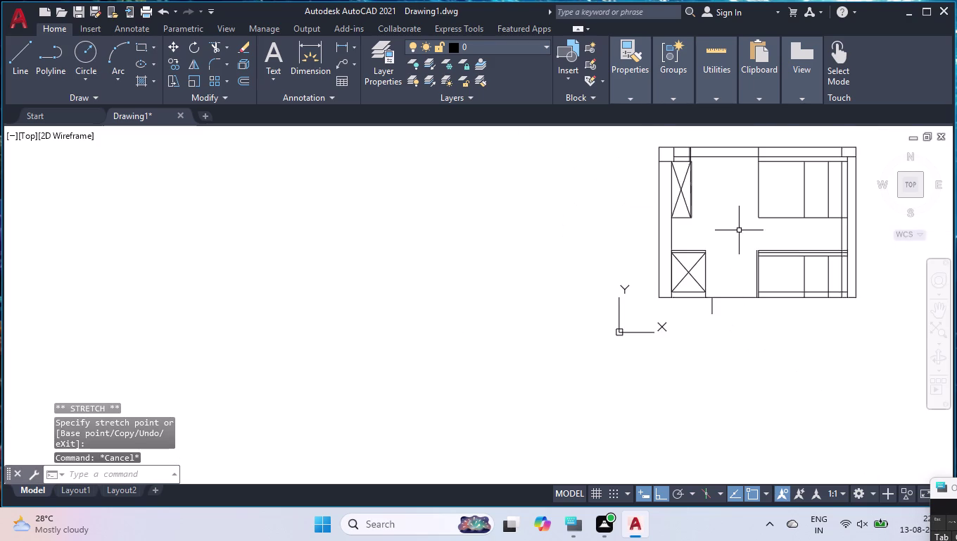
scroll(up, 3)
Draw the door outline from the floor: 2100 up, 820 across, then down.
key(l)
key(Return)
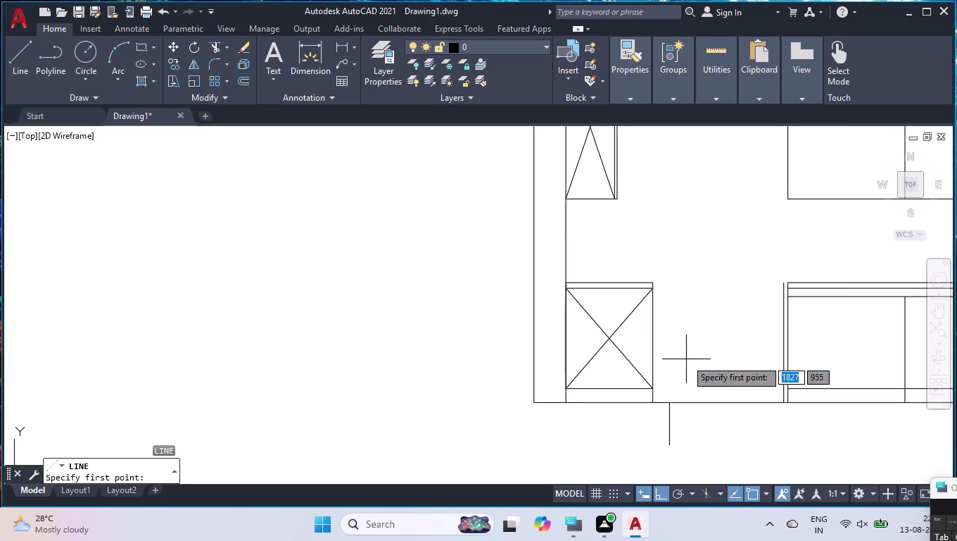
click(674, 400)
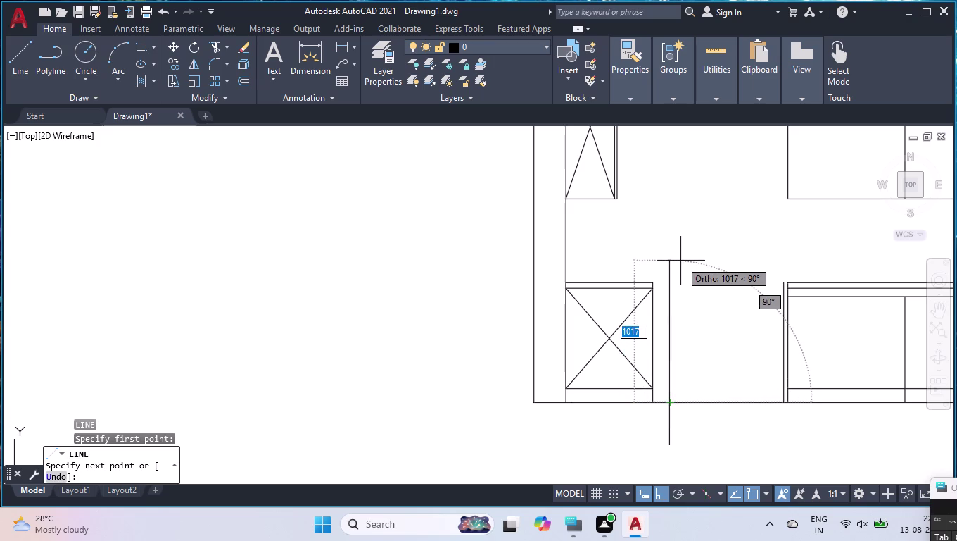
text(2100)
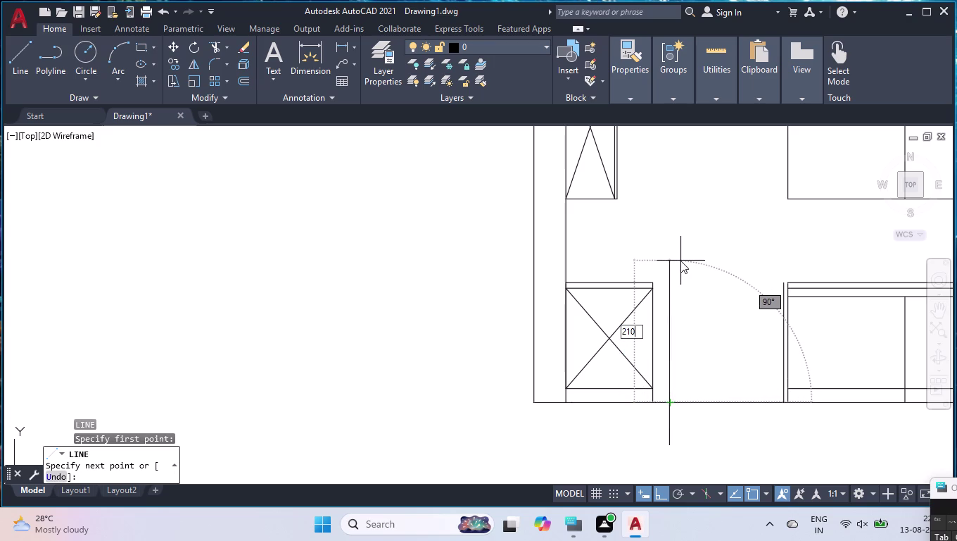
key(Return)
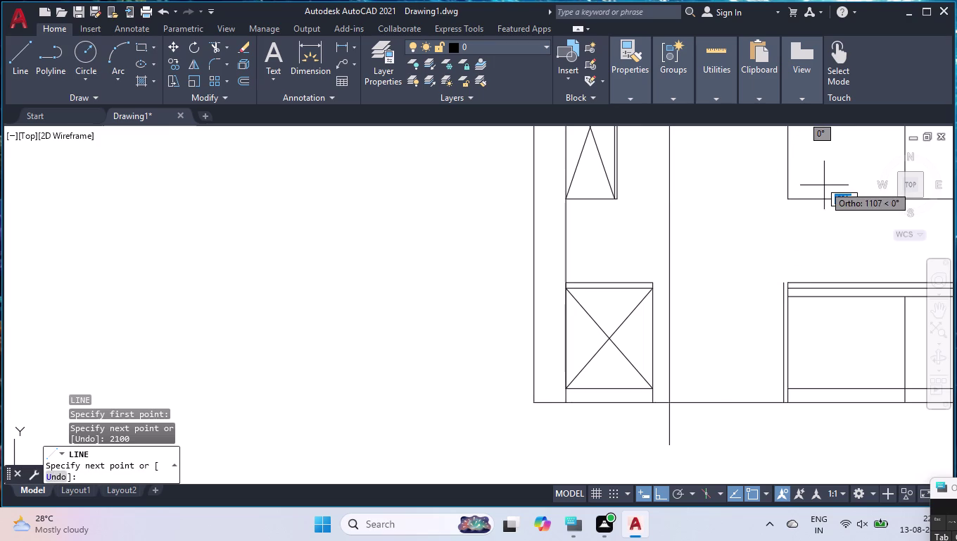
text(820)
key(Return)
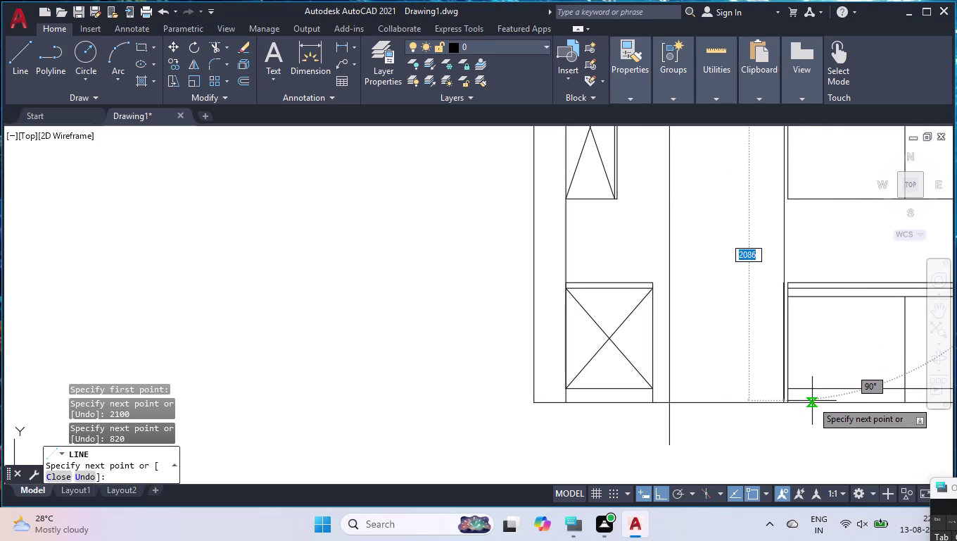
scroll(up, 3)
scroll(up, 3)
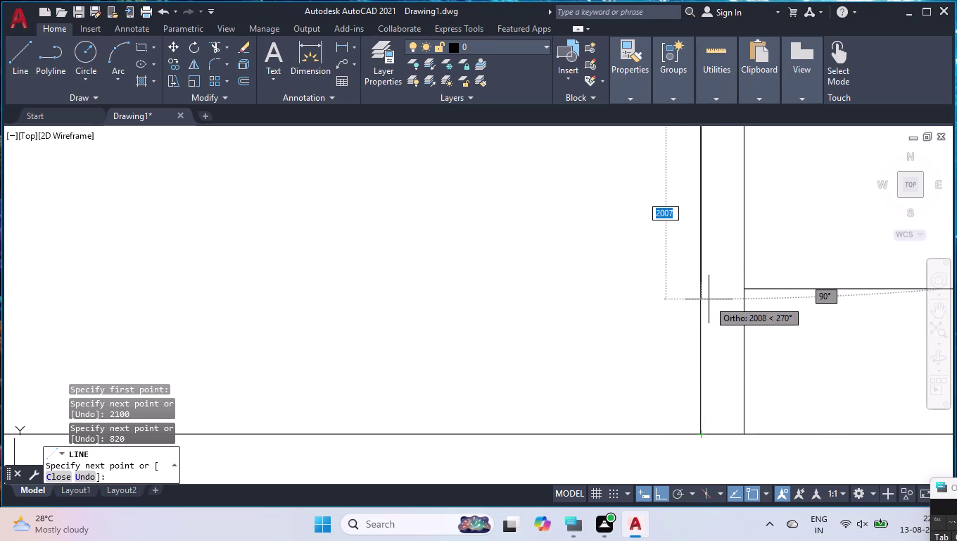
scroll(down, 3)
scroll(up, 3)
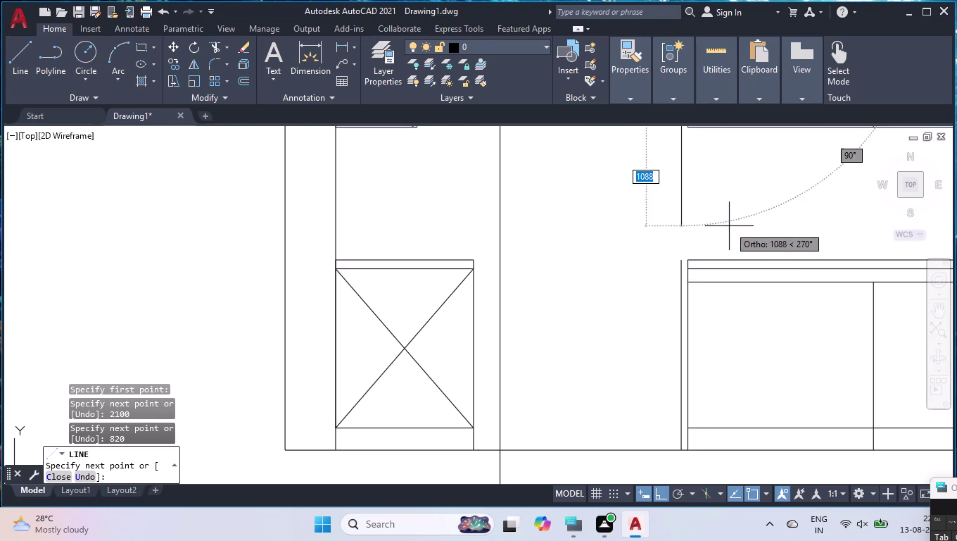
click(681, 264)
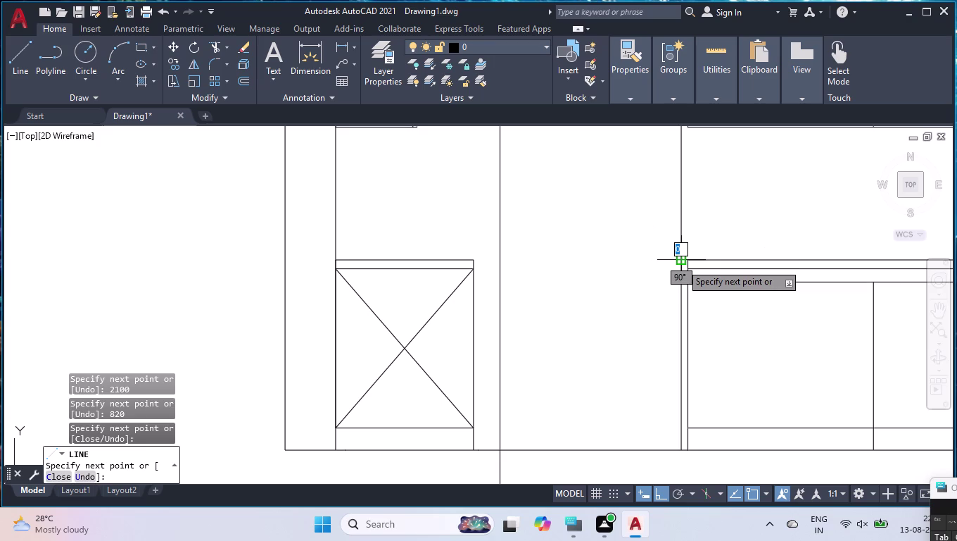
key(Return)
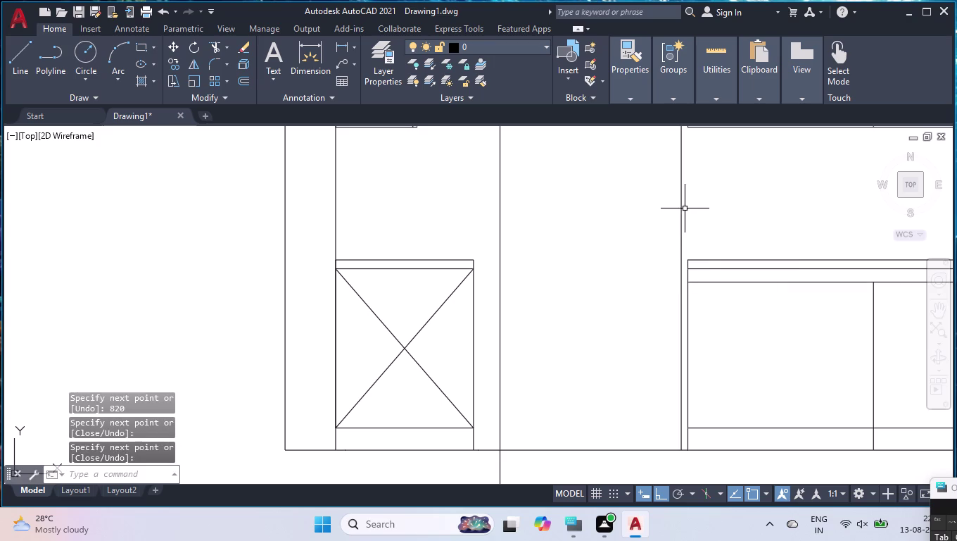
Join the two split door side segments and delete the stray line below the floor.
click(682, 206)
click(680, 278)
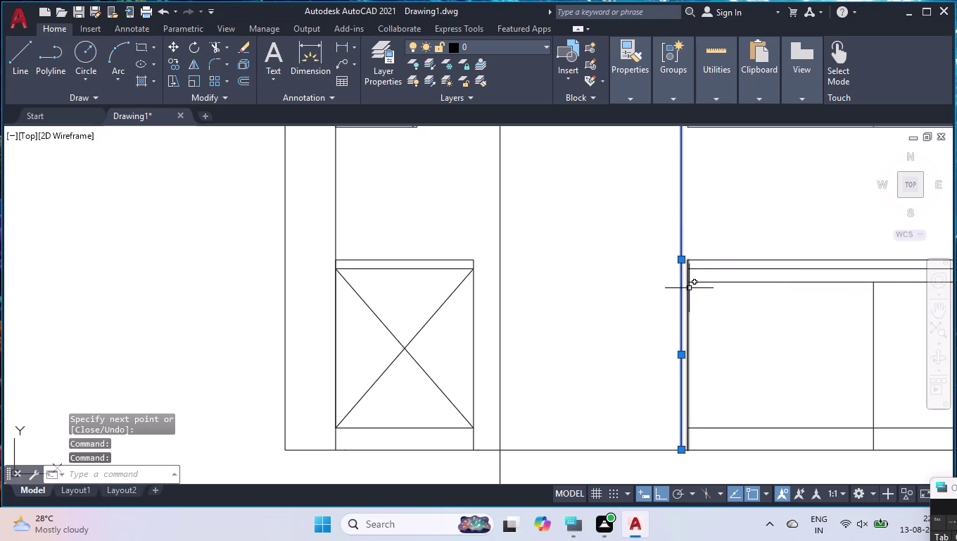
key(j)
key(Return)
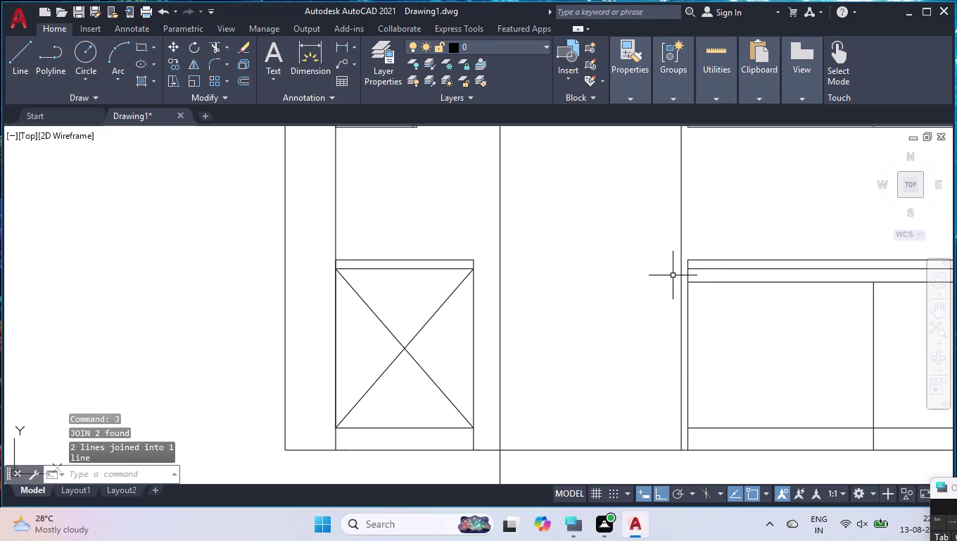
scroll(down, 3)
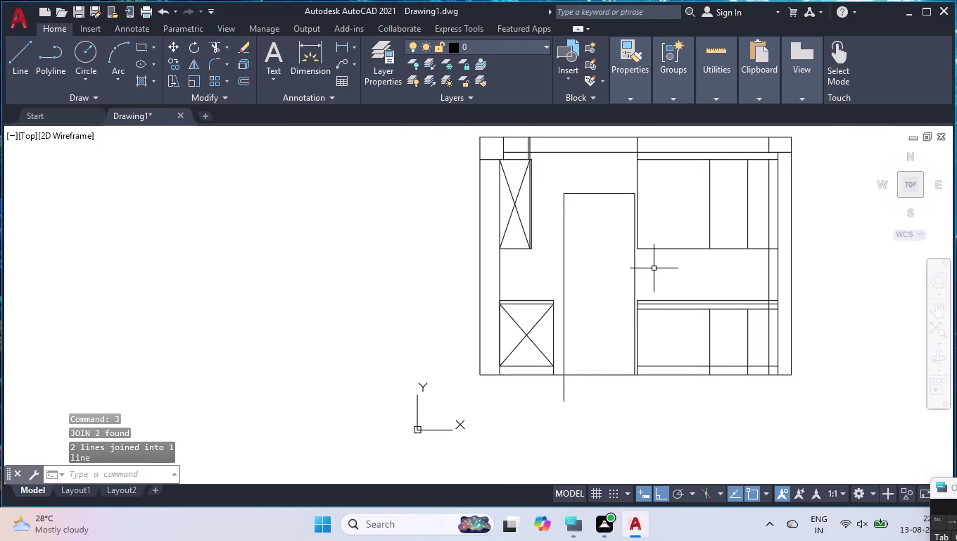
click(562, 387)
key(Delete)
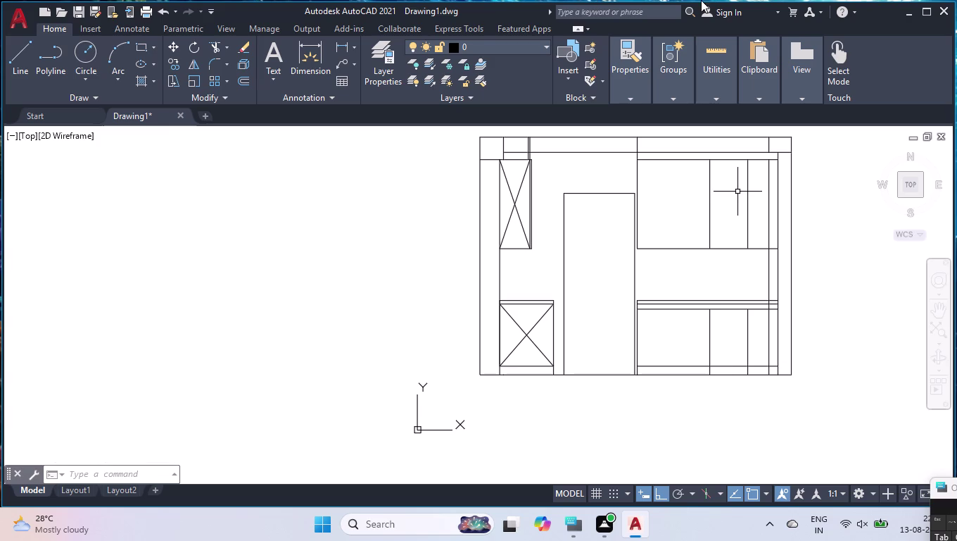
click(646, 270)
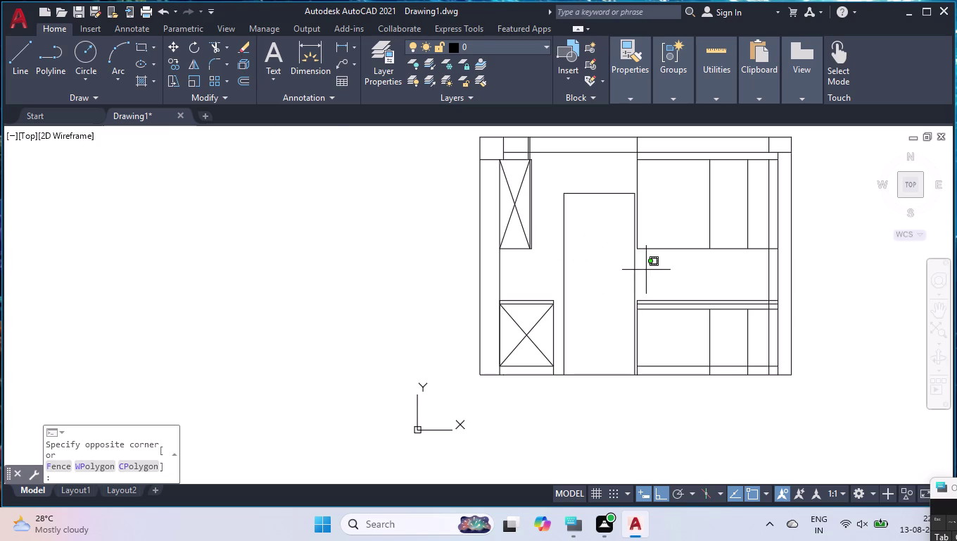
Group the three selected door outline lines into one unnamed group.
click(543, 266)
click(615, 167)
click(581, 217)
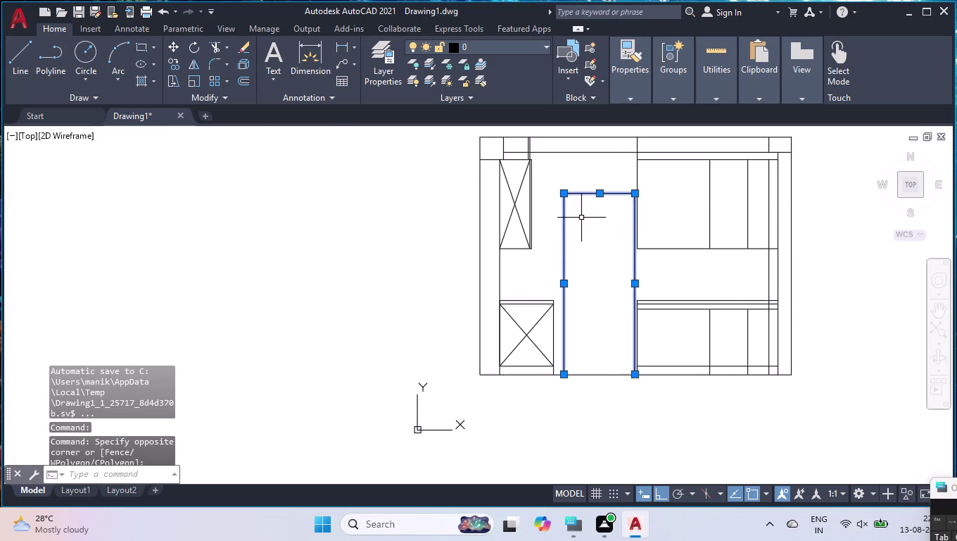
text(GR)
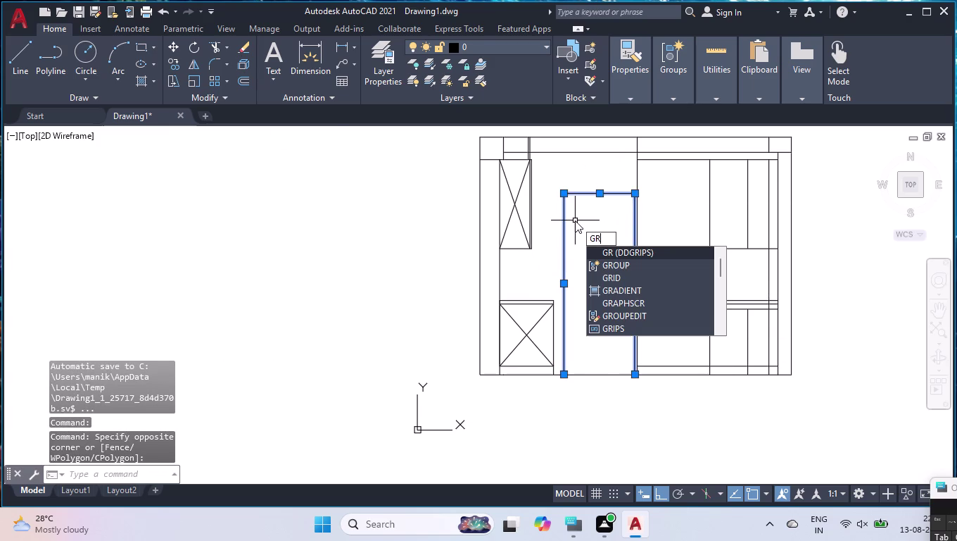
key(o)
key(Return)
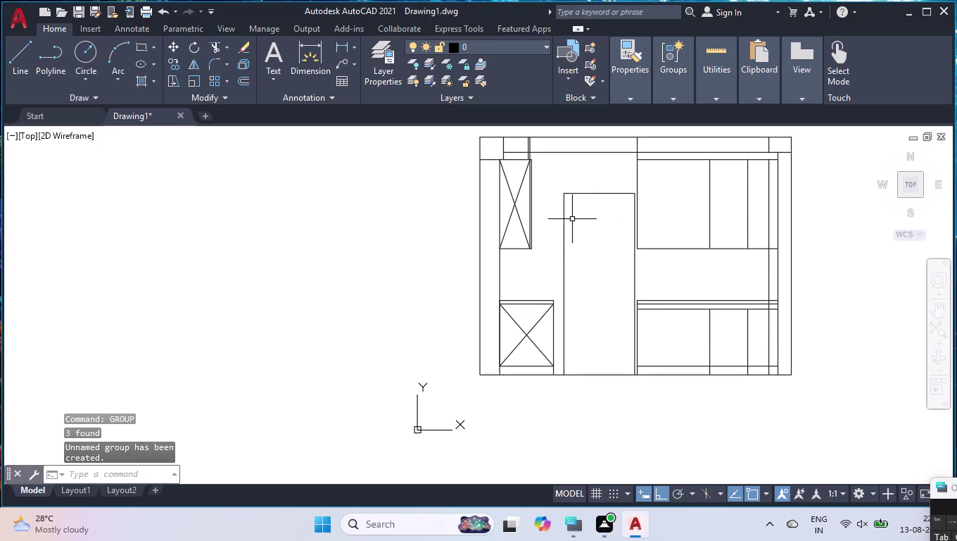
Start a 40-unit offset on the door outline, then cancel it.
text(OFF)
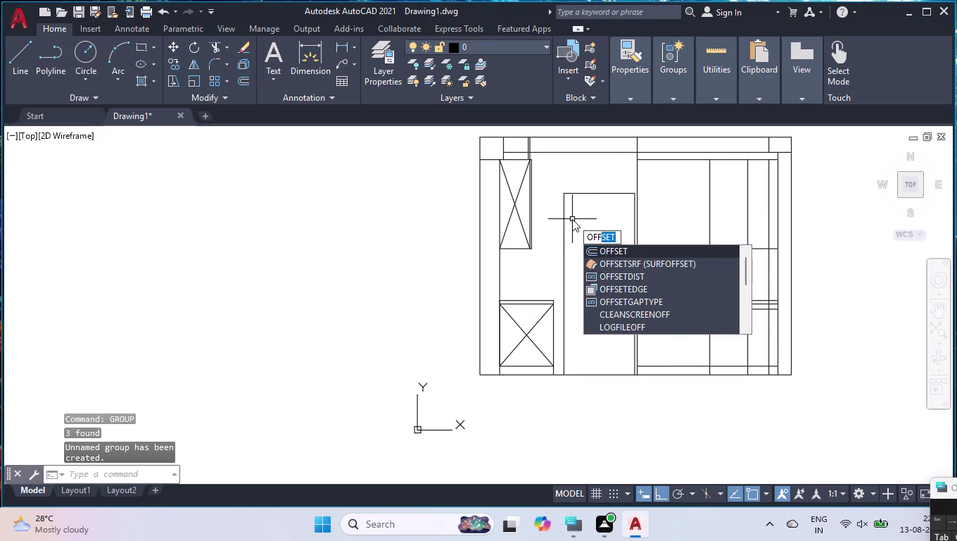
key(Return)
text(40)
key(Return)
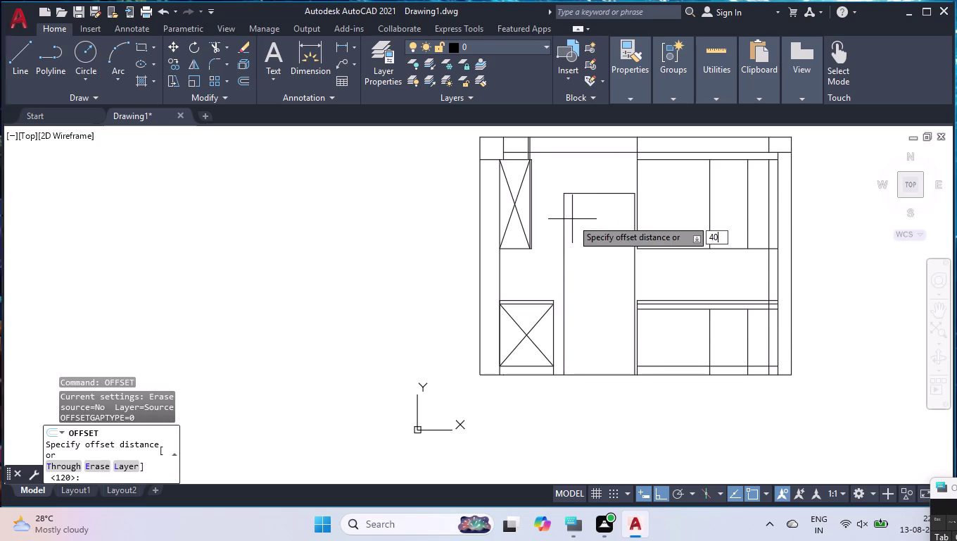
click(603, 179)
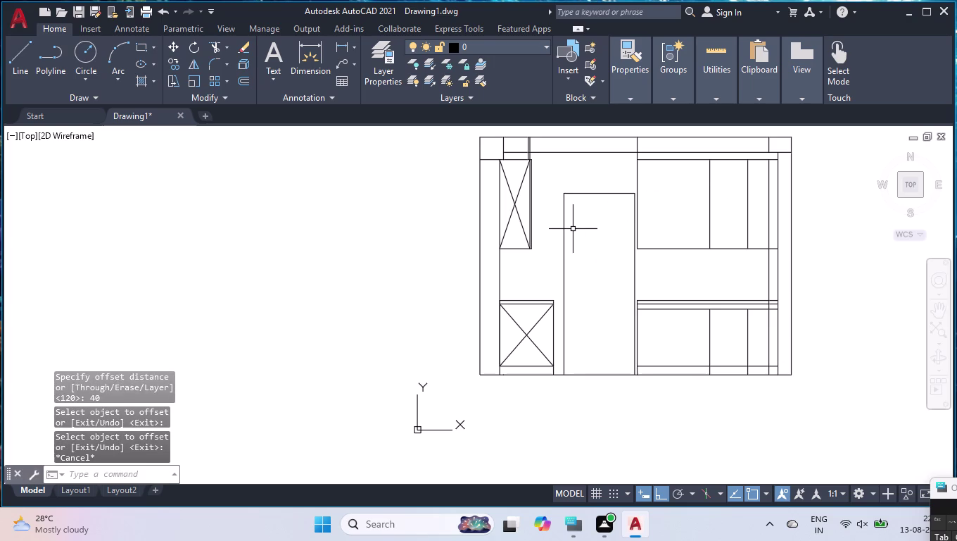
key(j)
key(Return)
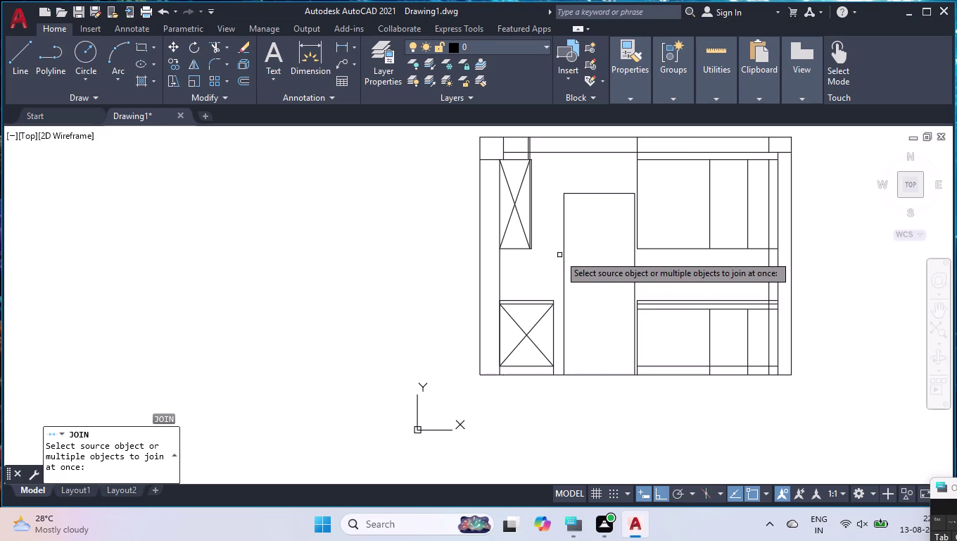
Offset the door's top, right and left edges 40 units outward.
key(Return)
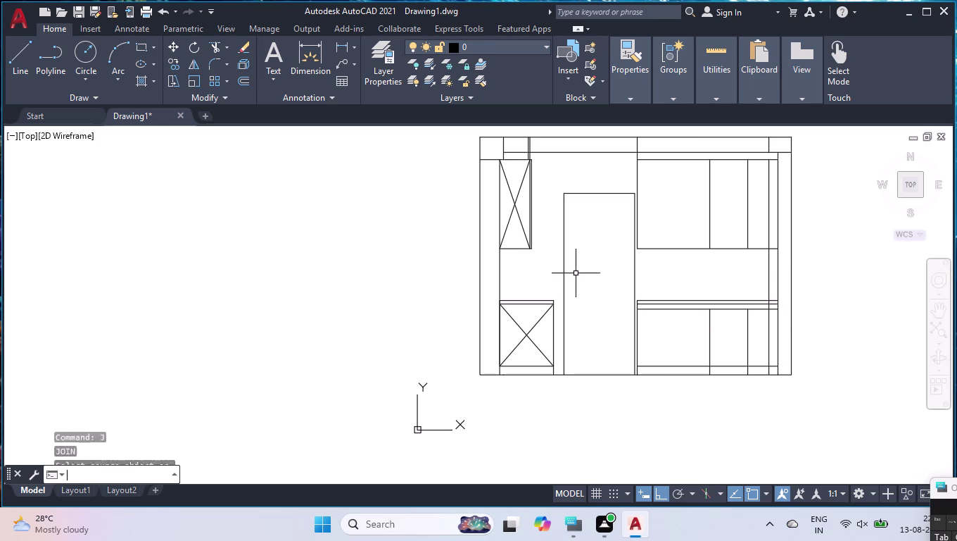
text(OFF)
key(Return)
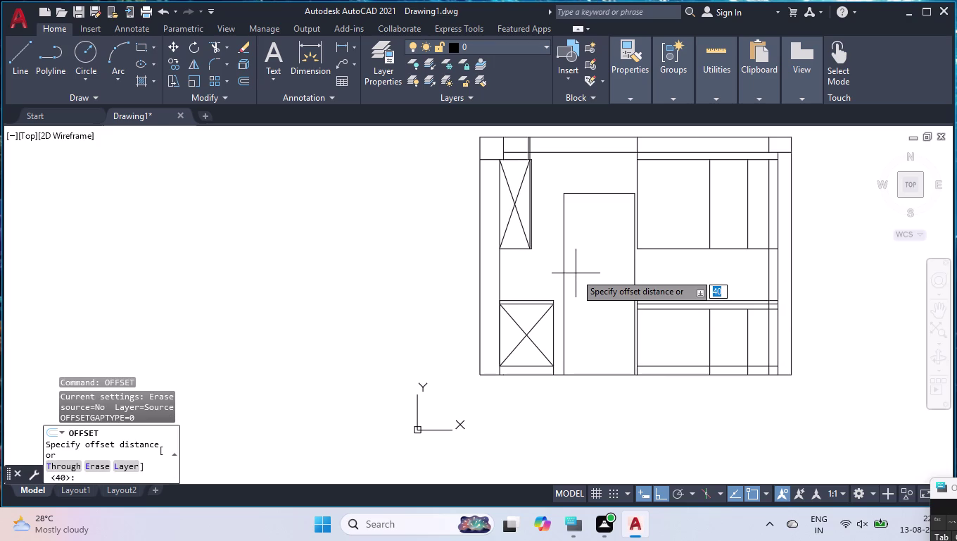
text(40)
key(Return)
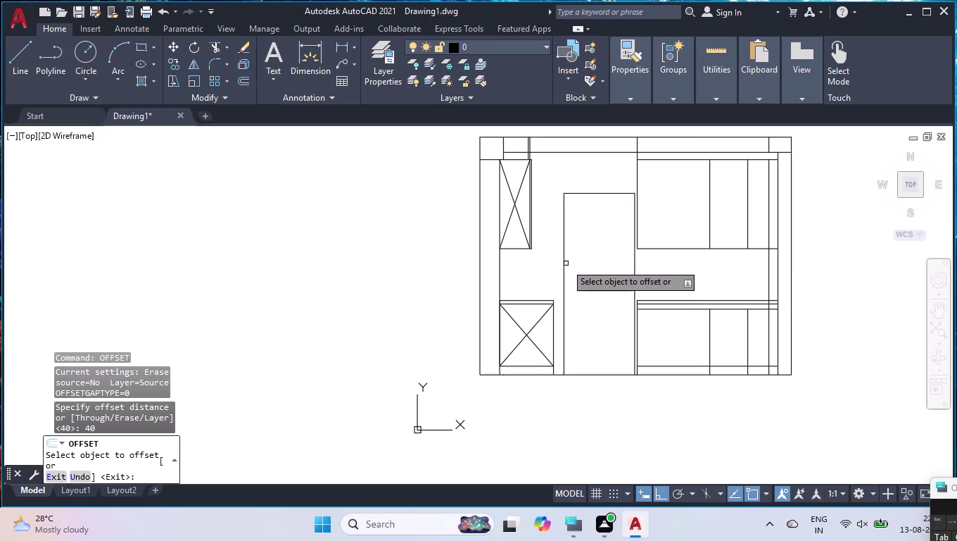
click(635, 261)
click(607, 262)
click(592, 193)
click(597, 223)
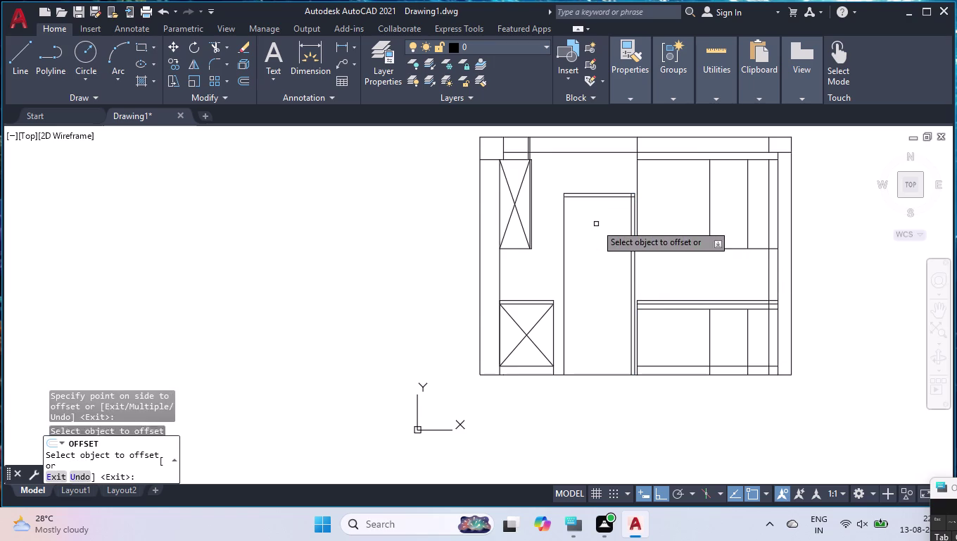
click(565, 230)
click(588, 228)
scroll(up, 3)
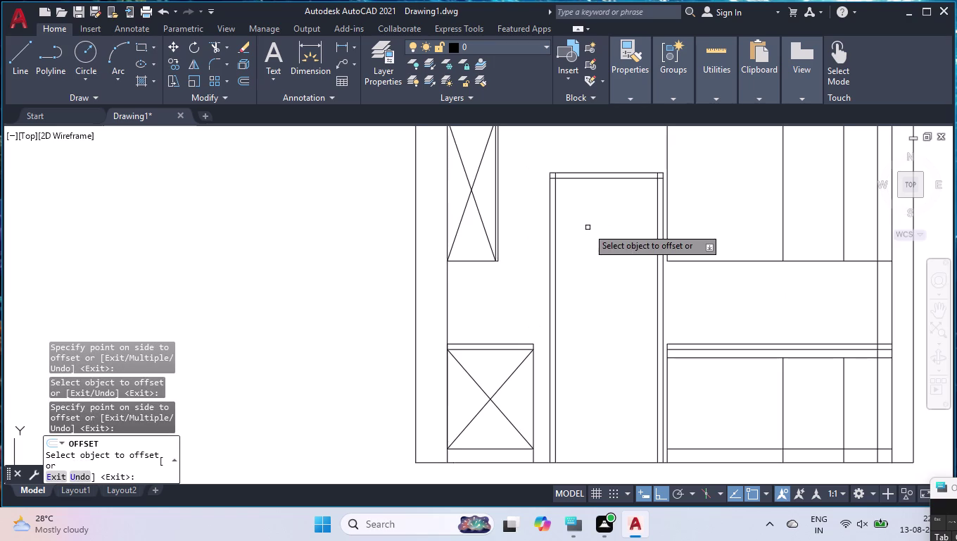
key(Return)
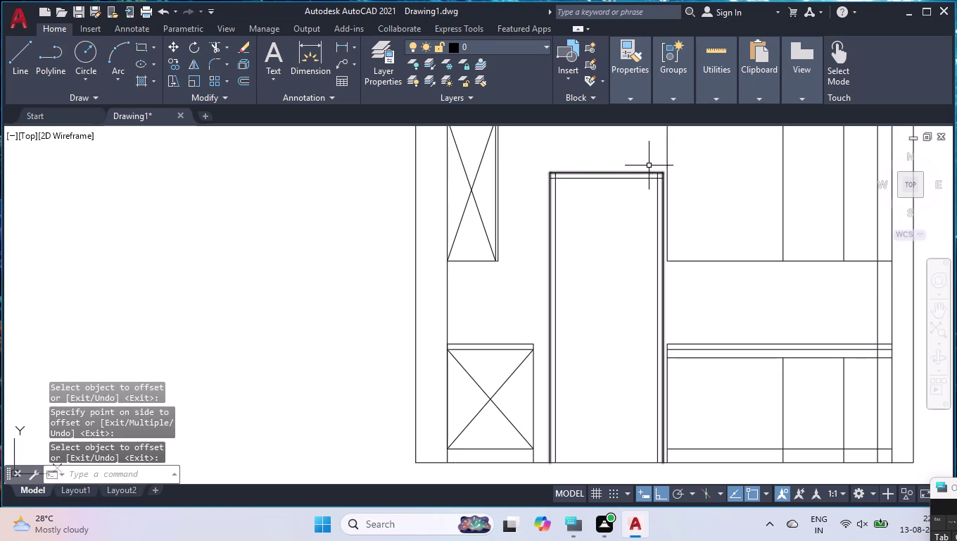
Trim the overlapping frame line ends at the top-left and top-right corners.
scroll(up, 3)
scroll(down, 3)
text(TR)
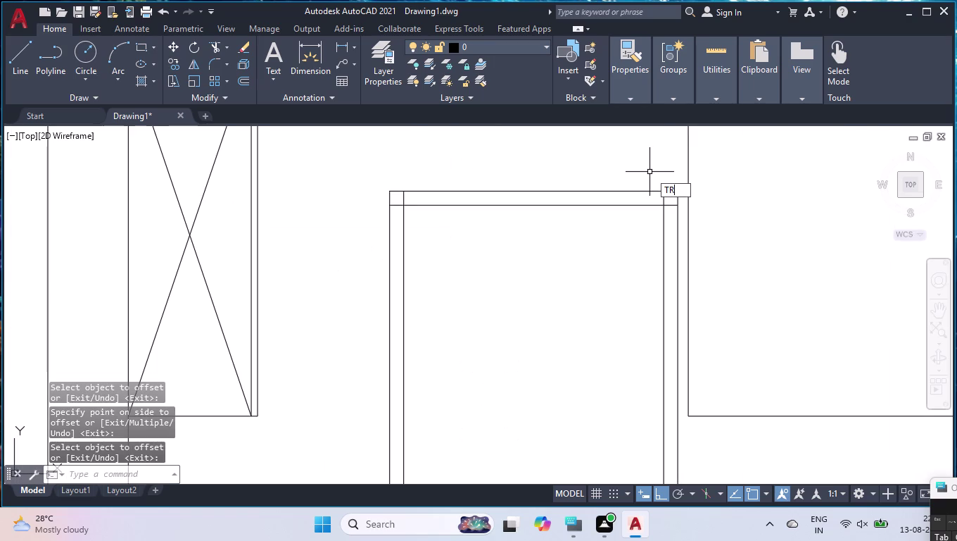
key(Return)
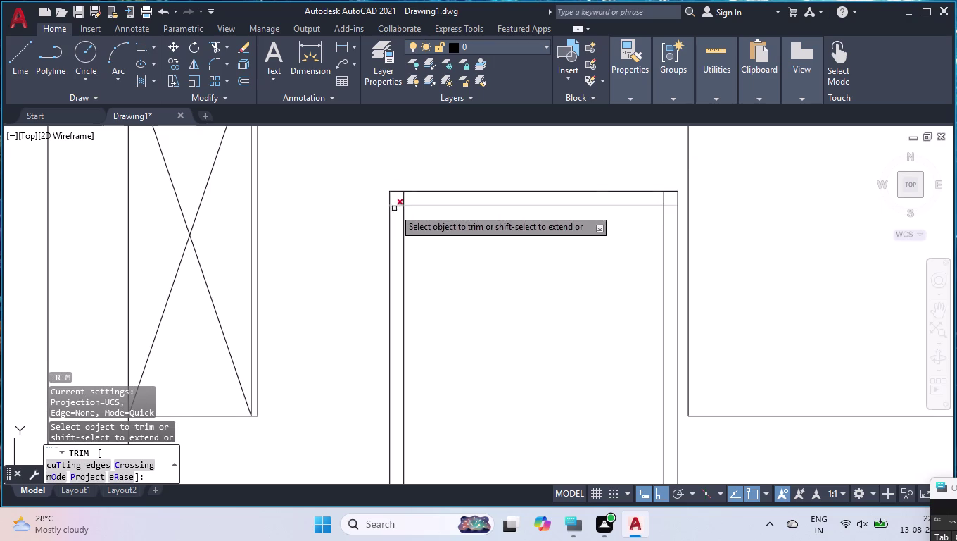
click(395, 209)
click(404, 198)
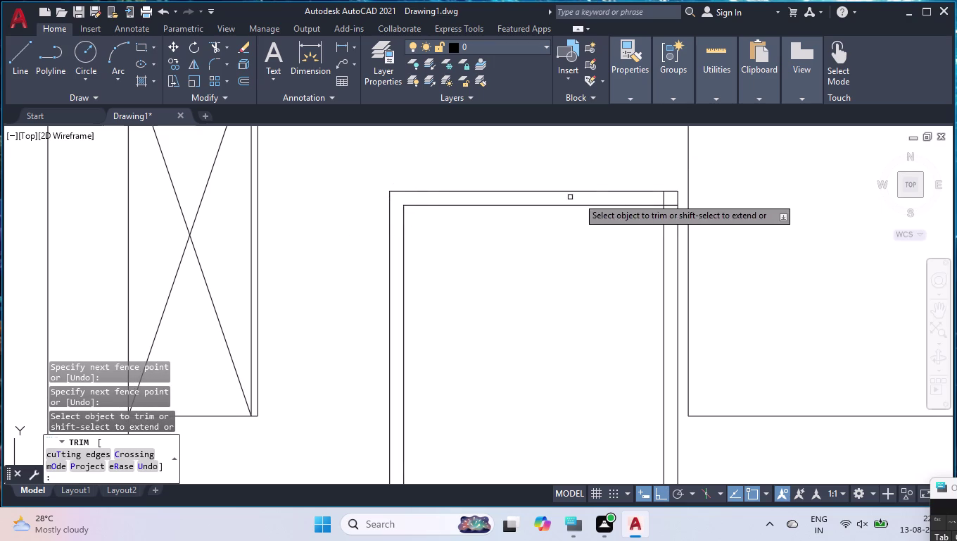
scroll(up, 3)
click(651, 196)
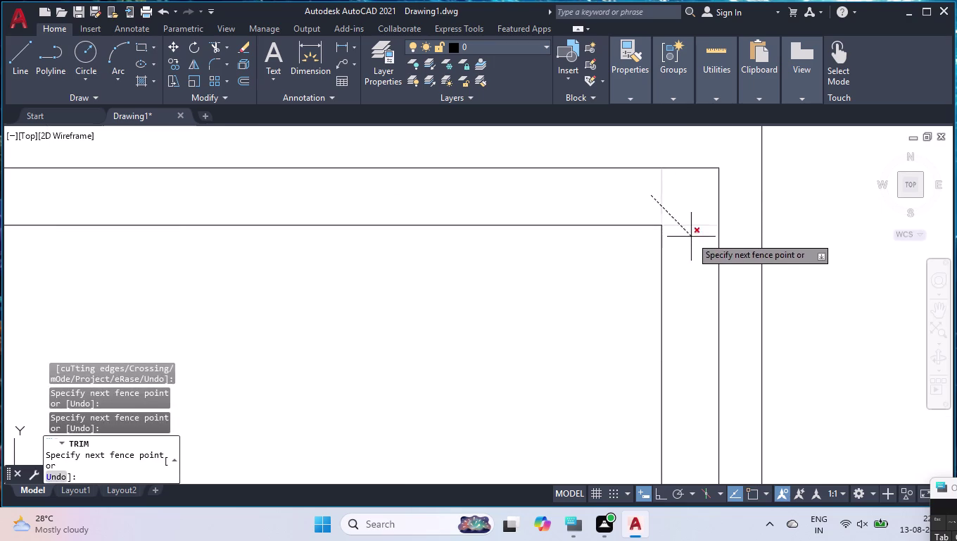
click(691, 236)
key(Return)
scroll(down, 3)
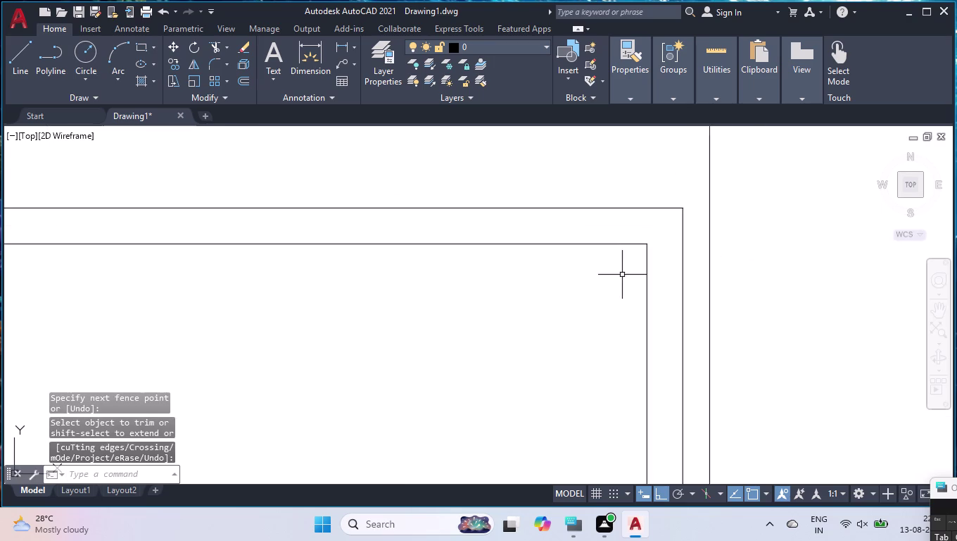
scroll(down, 3)
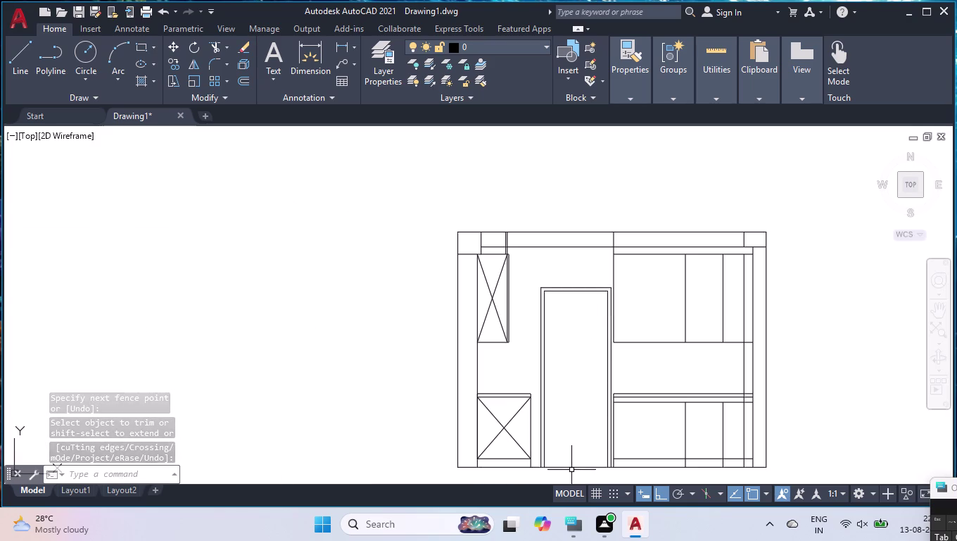
scroll(up, 3)
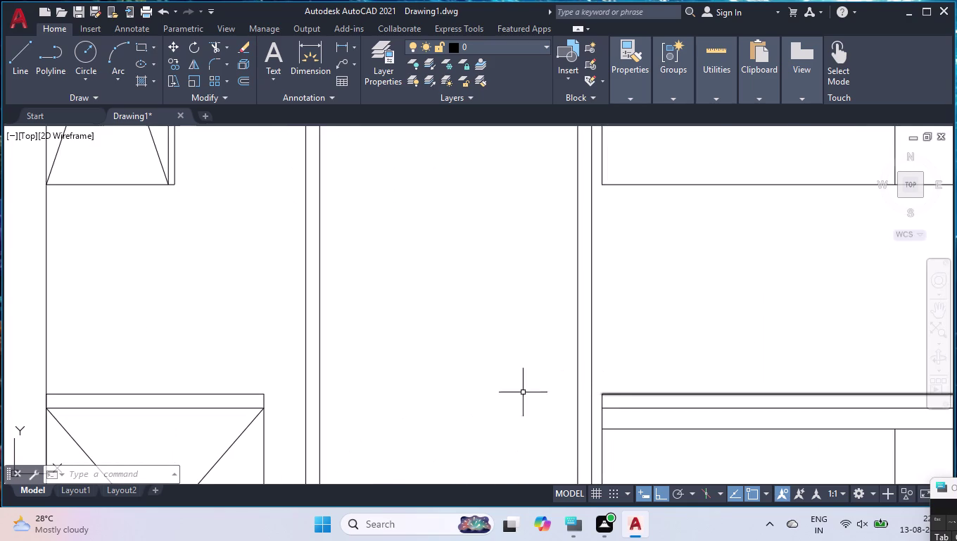
Draw the outer door knob circle on the door.
key(c)
key(Return)
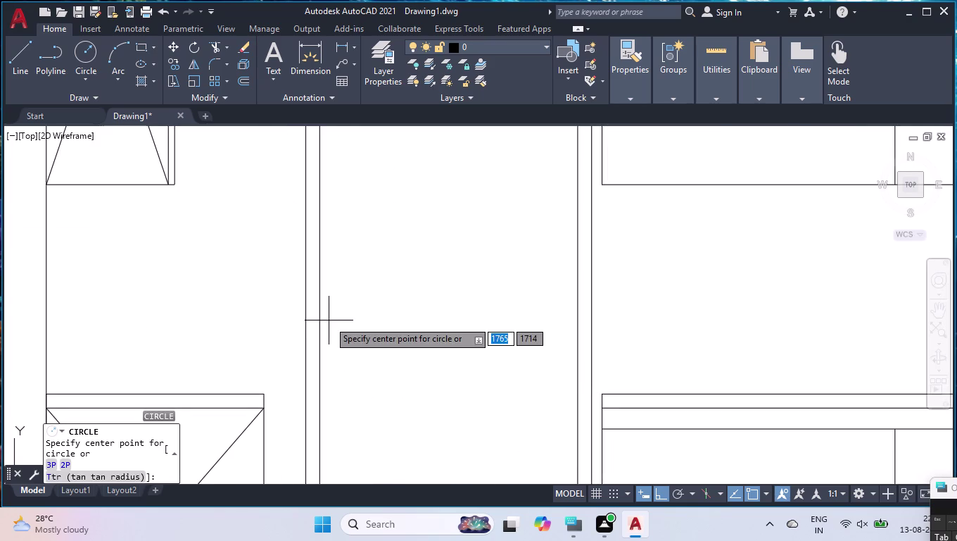
click(348, 307)
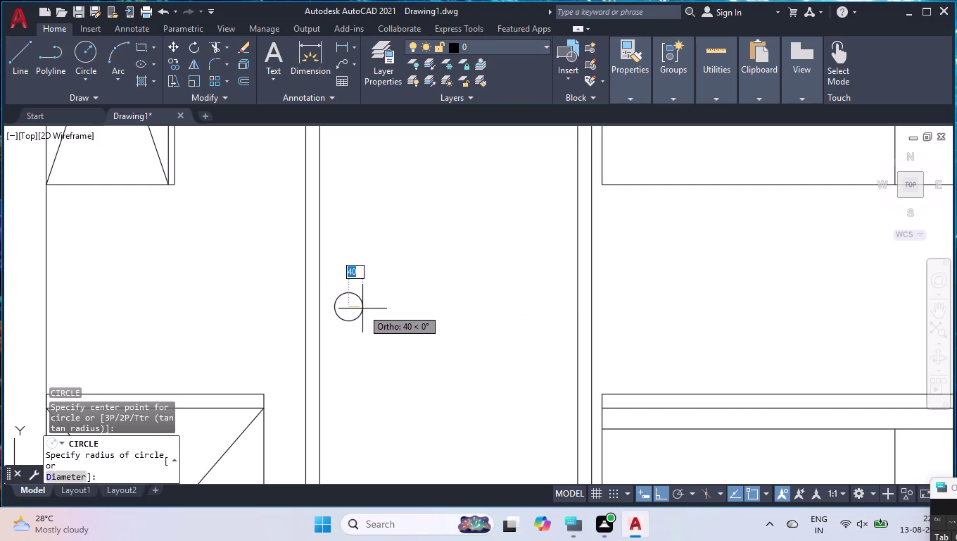
click(364, 308)
Add a concentric radius-13 circle at the knob's centre, then zoom out to the elevation.
key(space)
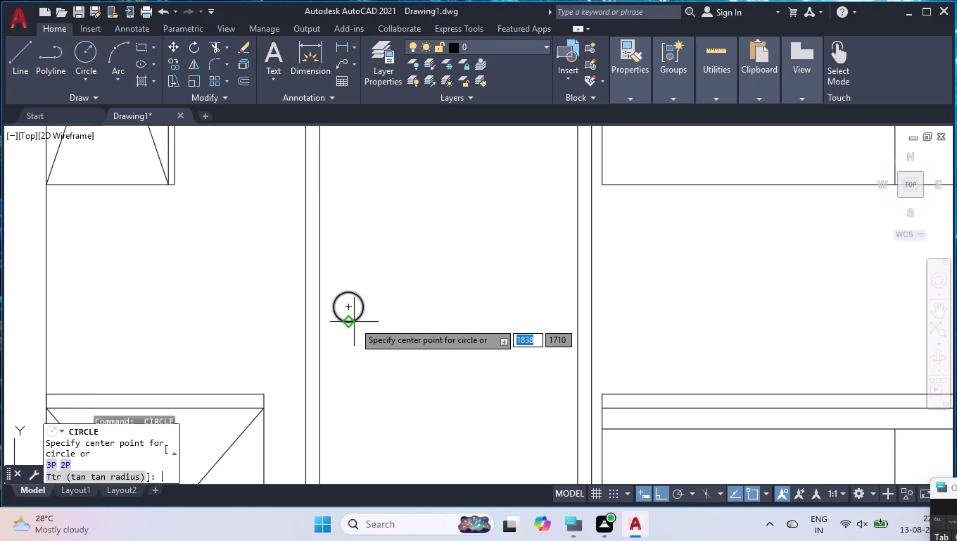
scroll(up, 3)
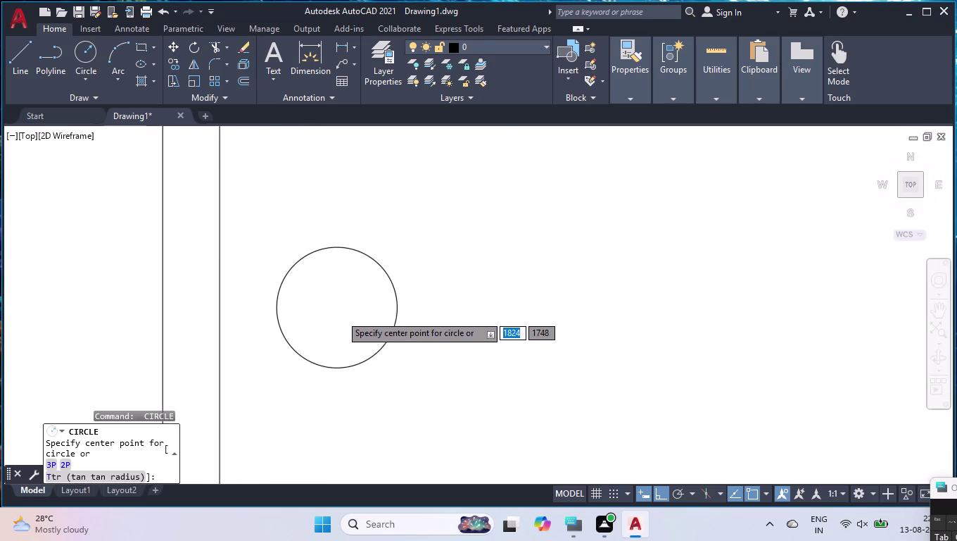
scroll(up, 3)
scroll(down, 3)
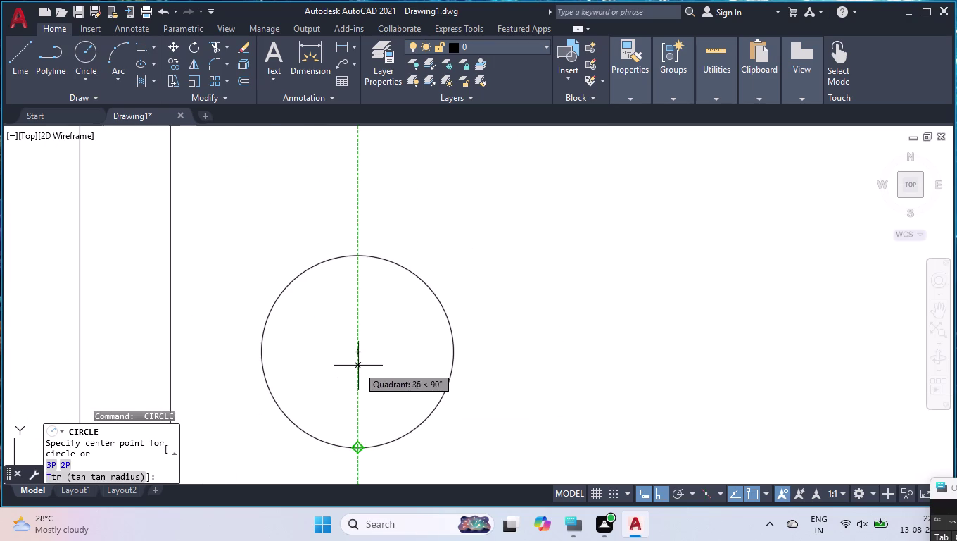
click(360, 351)
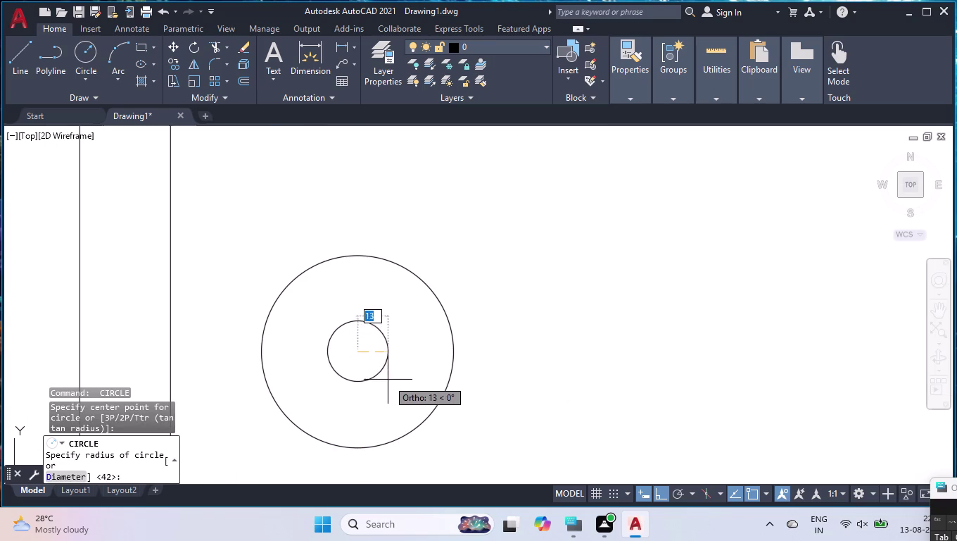
click(411, 413)
scroll(down, 3)
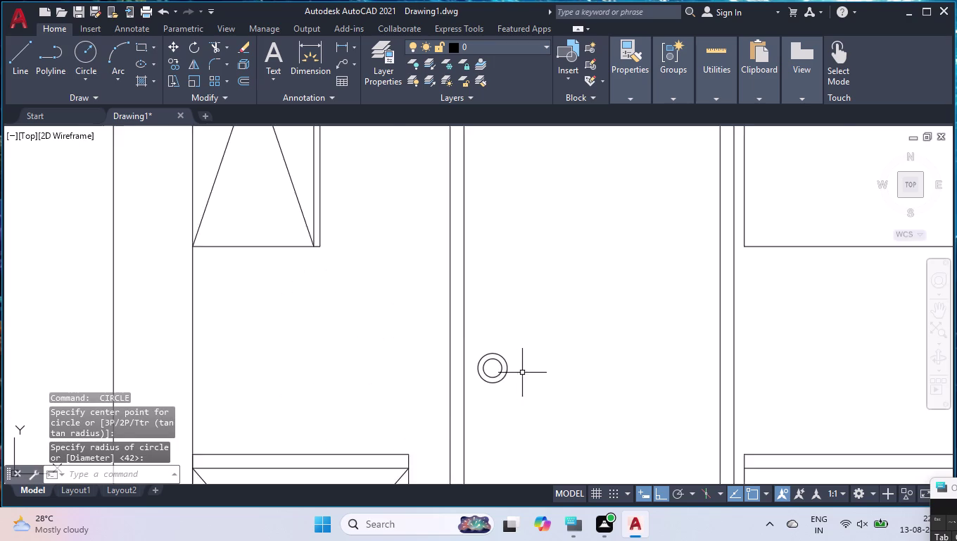
scroll(down, 3)
scroll(up, 3)
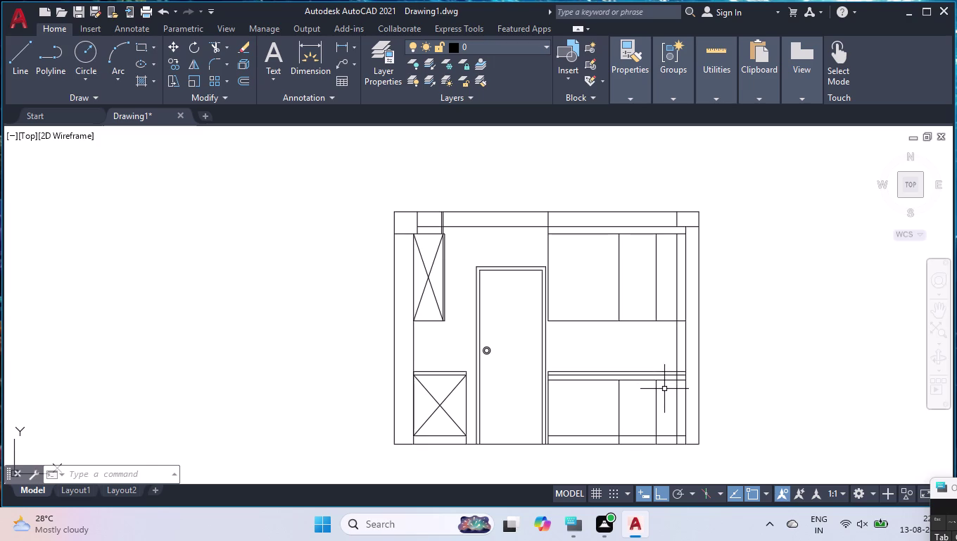
click(608, 321)
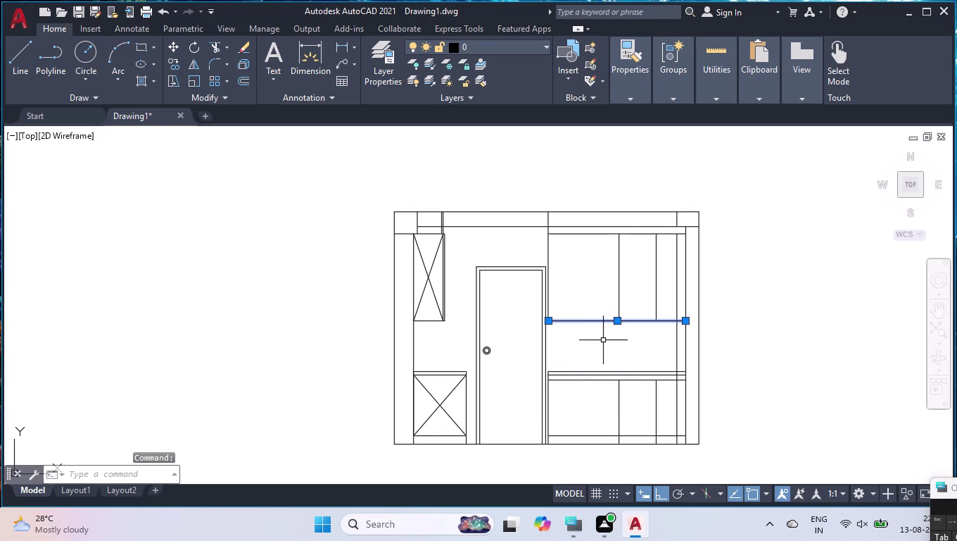
Offset the upper right cabinets' bottom edge 18 units downward.
key(o)
text(FF)
key(Return)
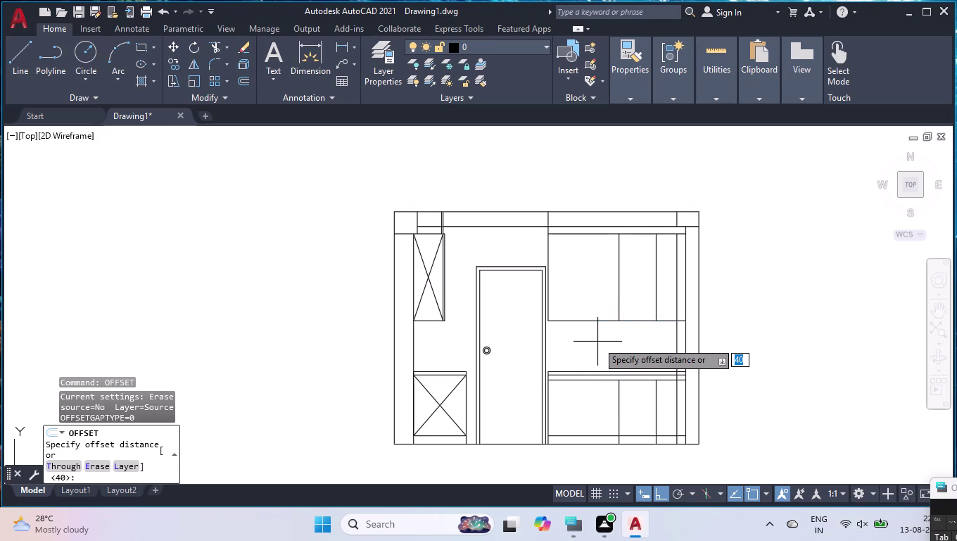
text(18)
key(Return)
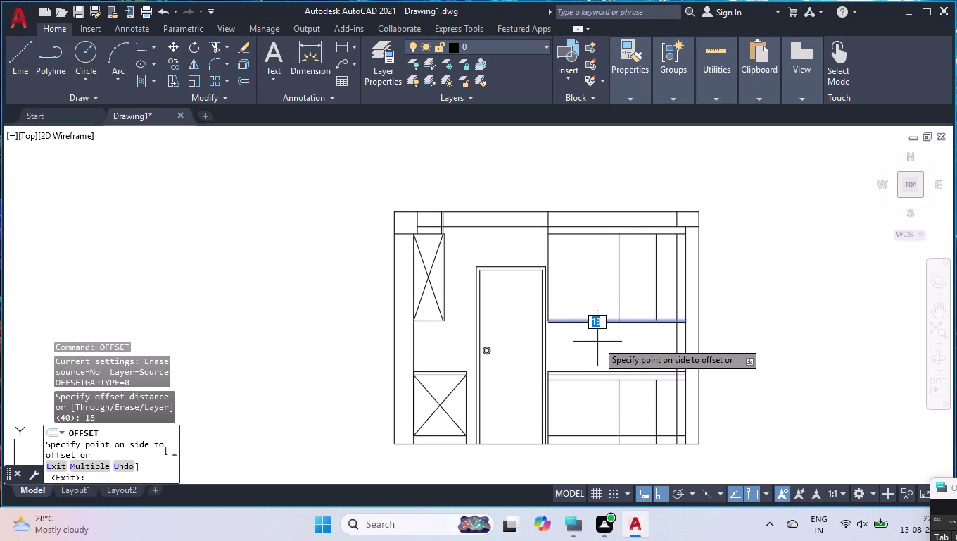
click(568, 350)
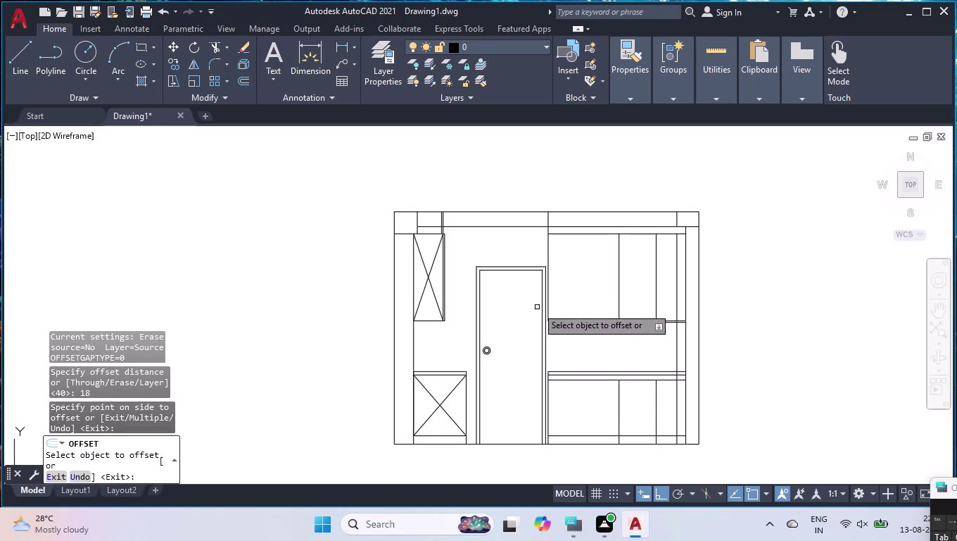
scroll(up, 3)
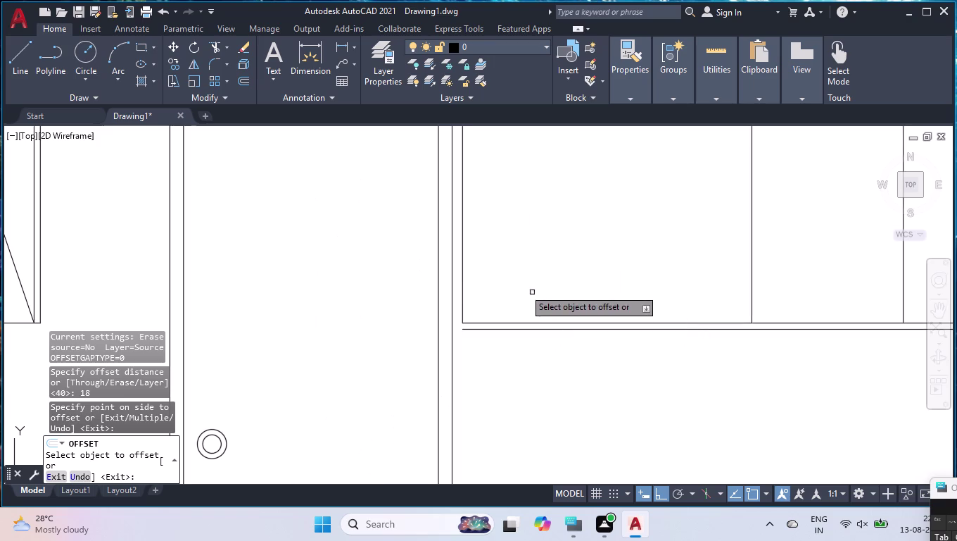
key(Return)
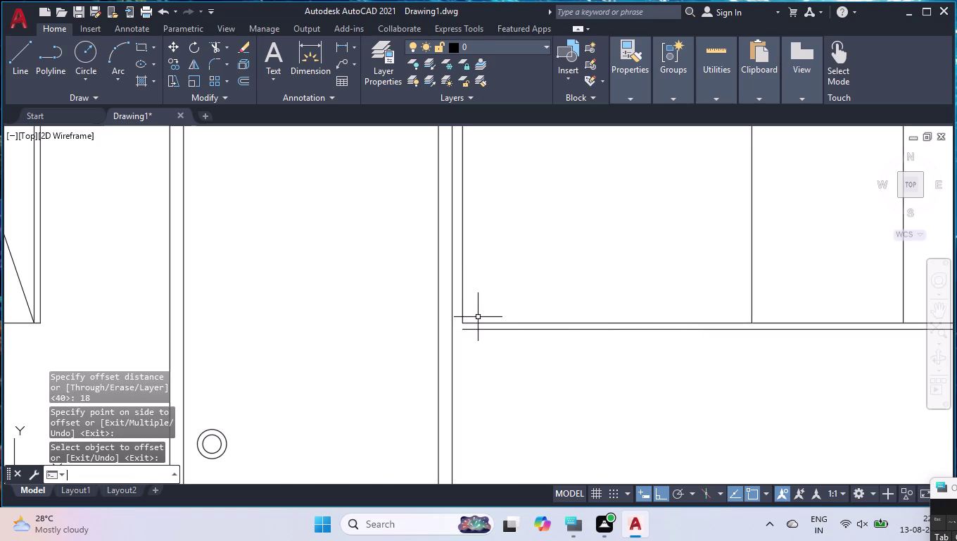
Extend the new offset line to the boundary.
text(EX)
key(Return)
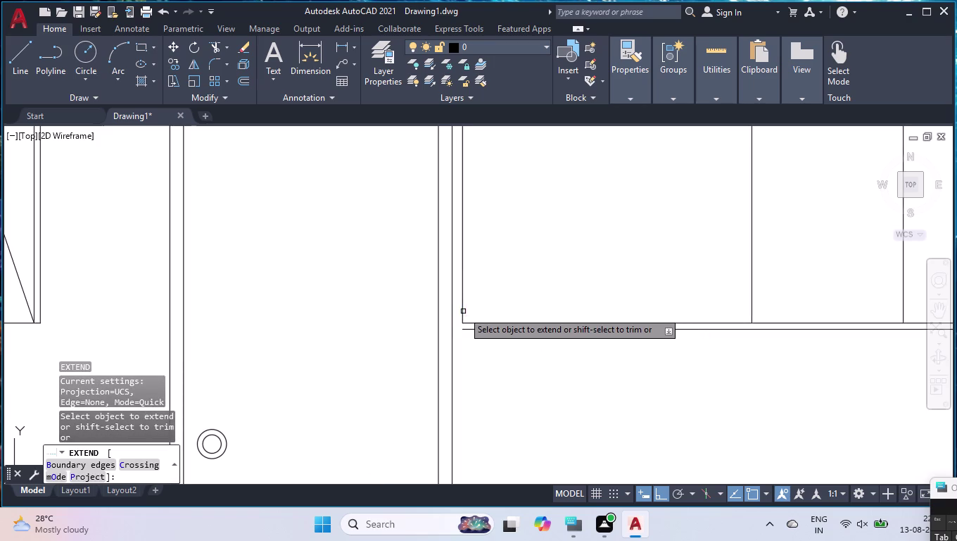
click(463, 312)
key(Return)
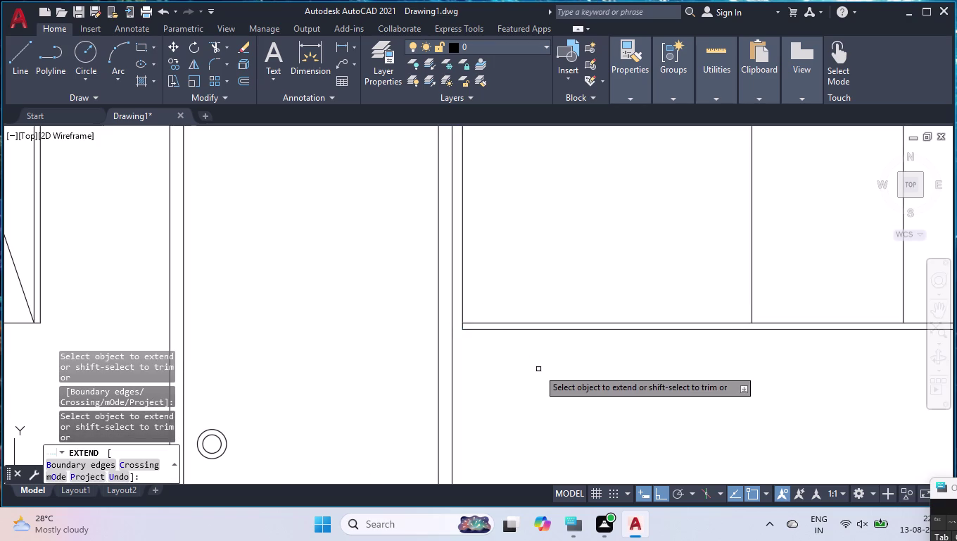
scroll(down, 3)
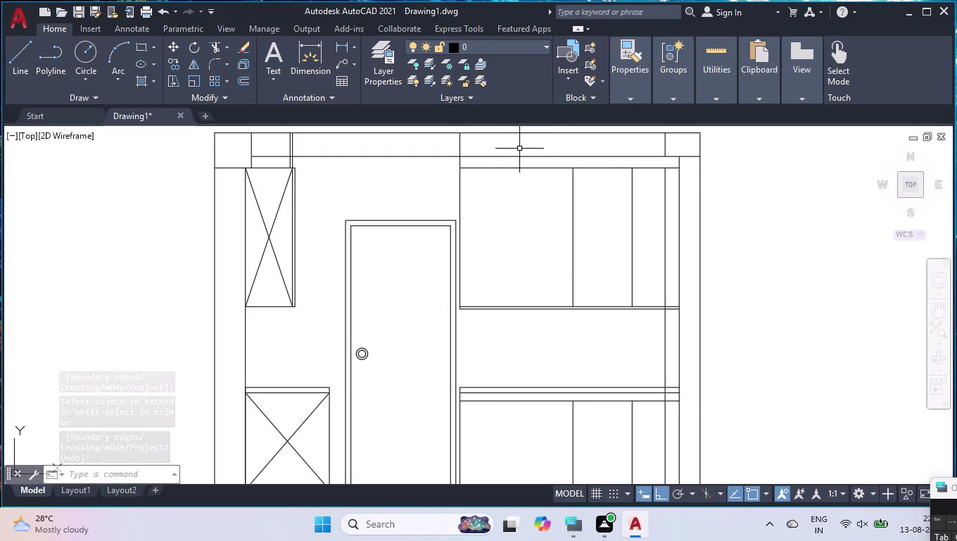
Break the upper cabinets' top edge line at the first divider with BREAKATPOINT.
text(BR)
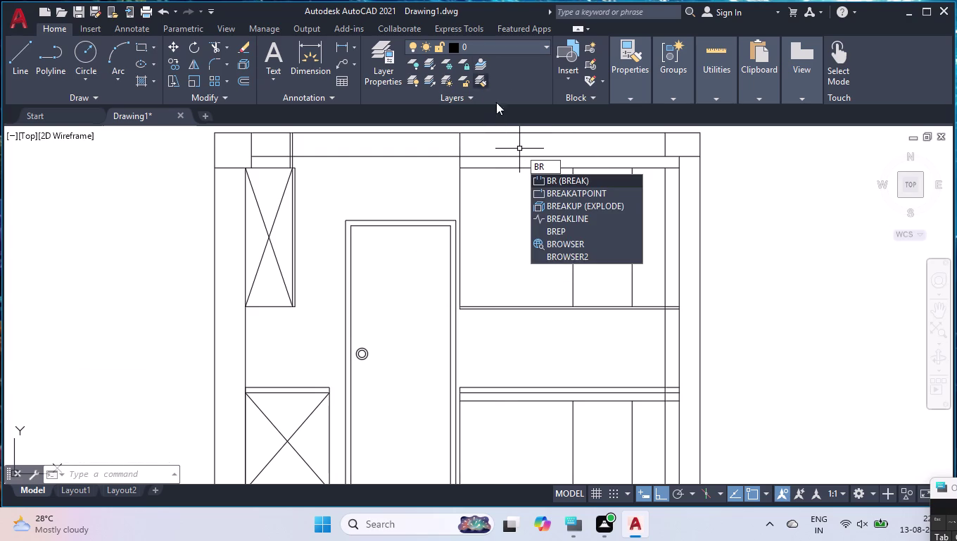
click(567, 193)
click(566, 169)
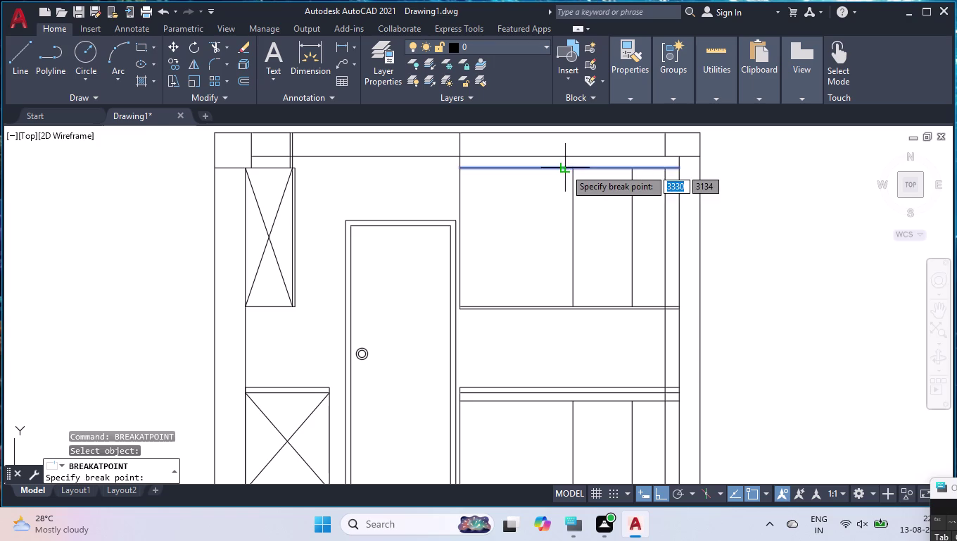
click(576, 167)
text(O)
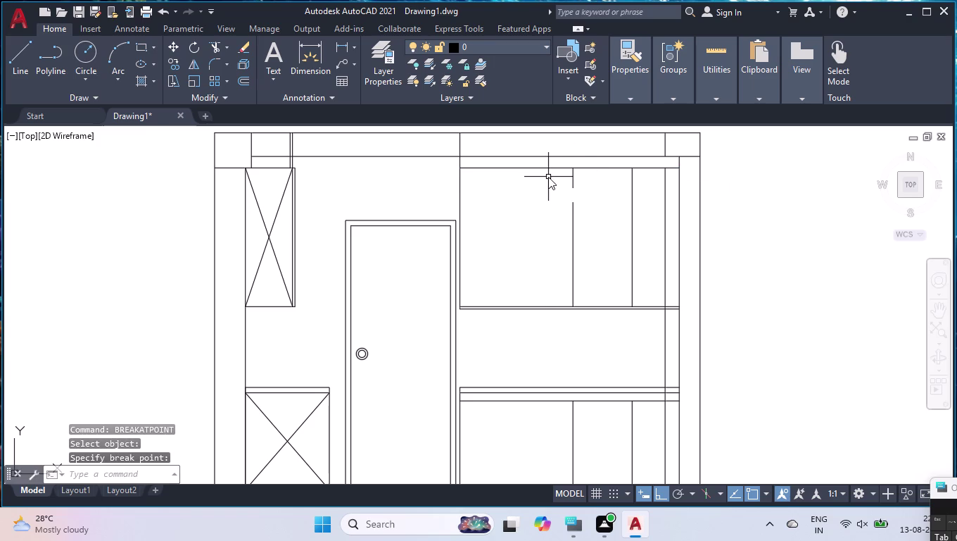
text(FF)
key(Return)
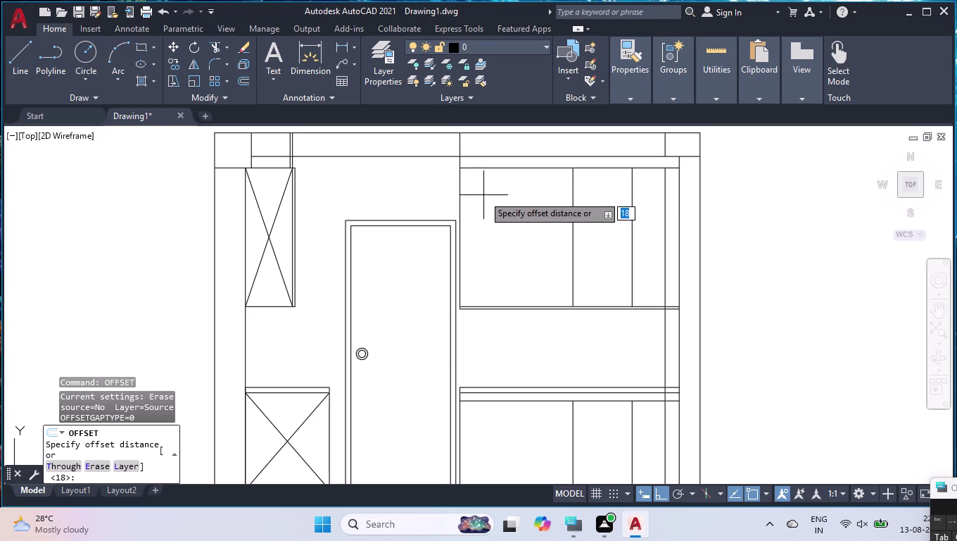
Offset the left piece of the cabinet top edge 18 units downward into a narrow strip.
key(Return)
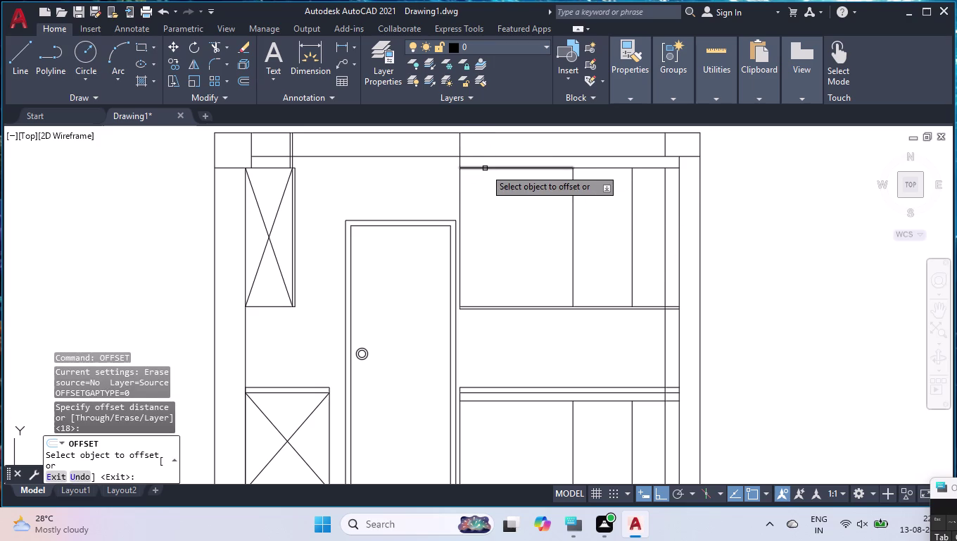
click(485, 168)
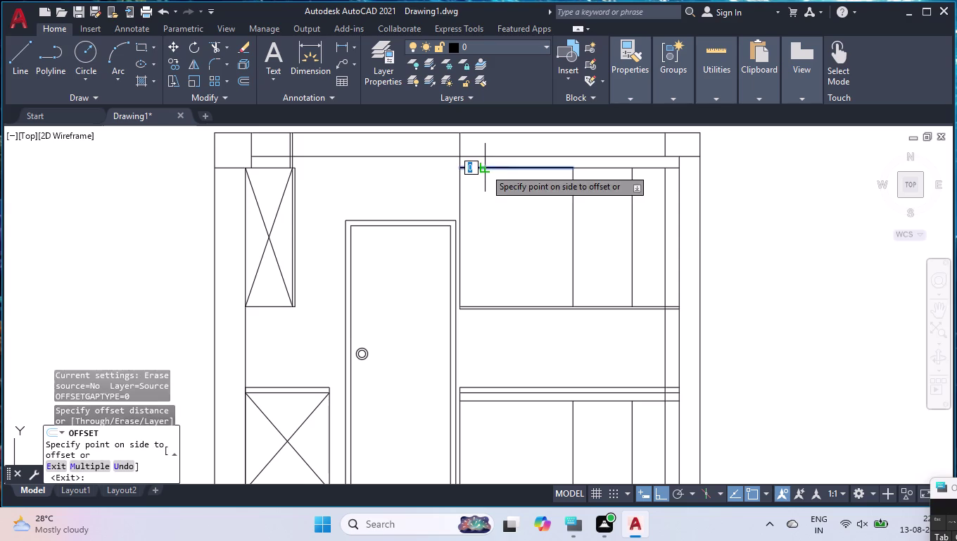
click(482, 200)
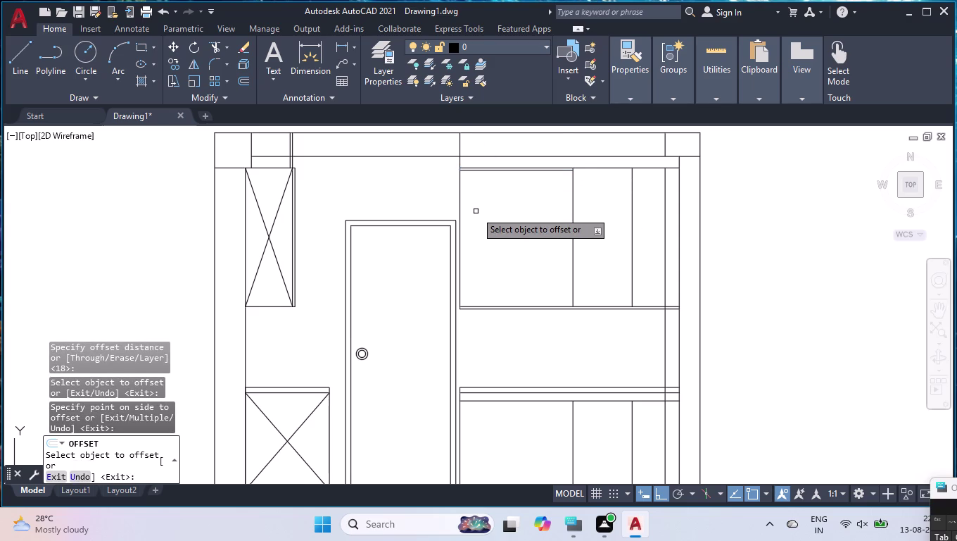
key(Escape)
key(Escape)
key(Escape)
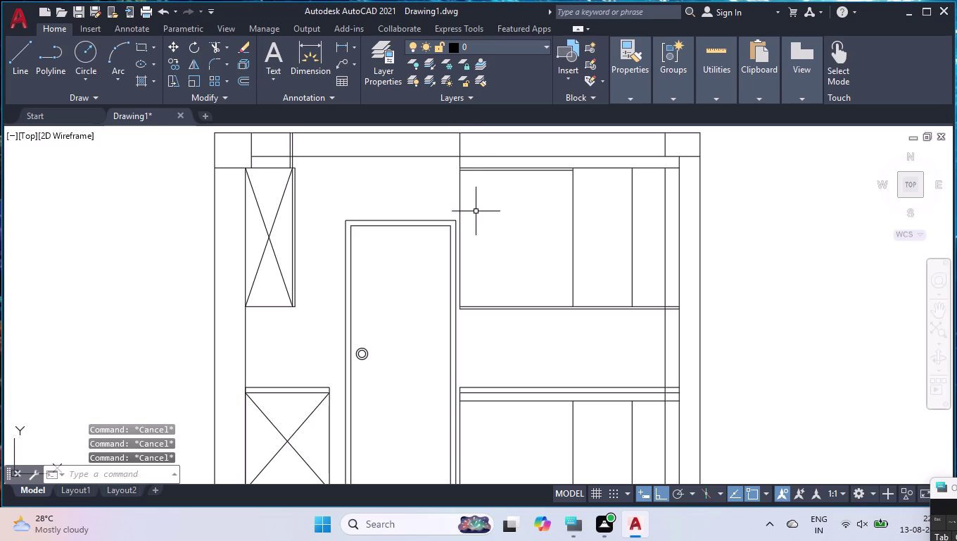
key(Delete)
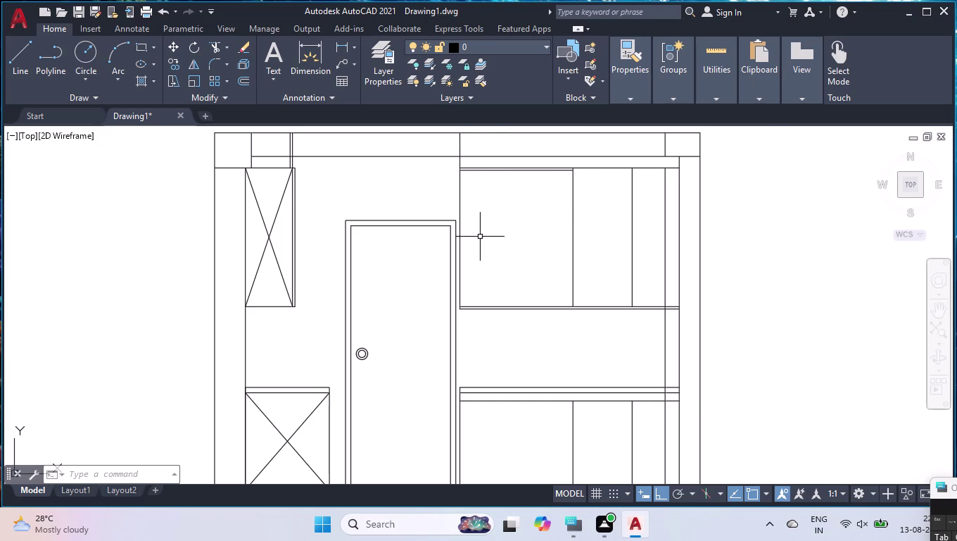
Copy the strip lines 343 units down inside the cabinet as shelf lines.
key(o)
text(FF)
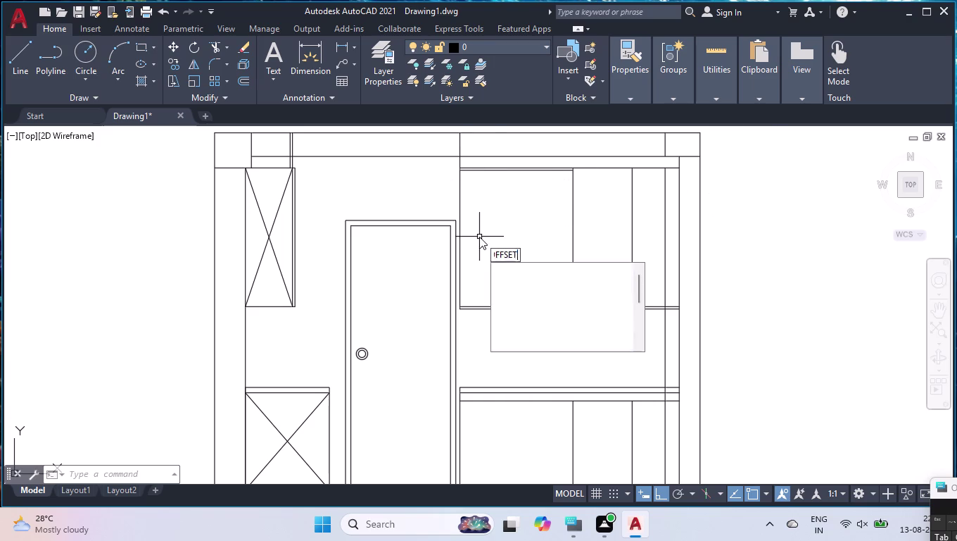
key(Return)
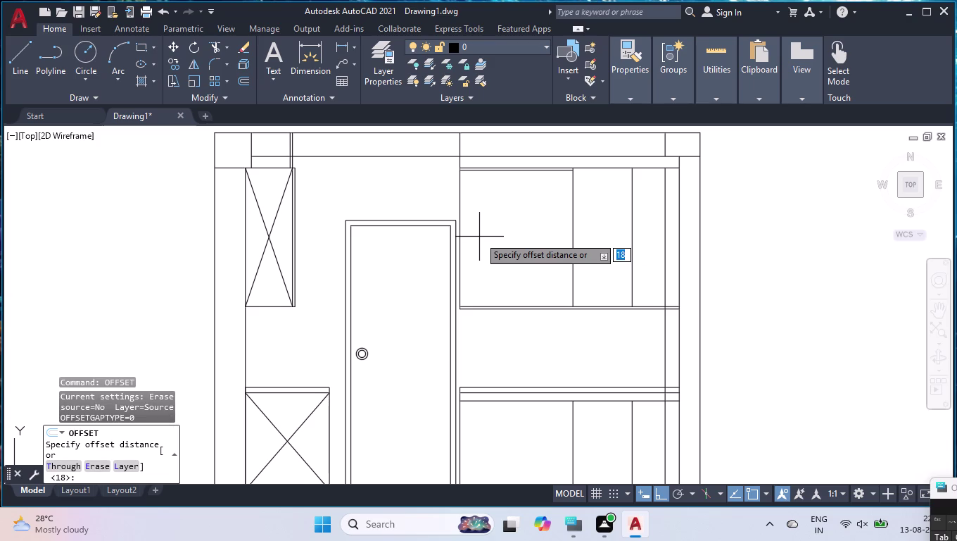
text(343)
key(Return)
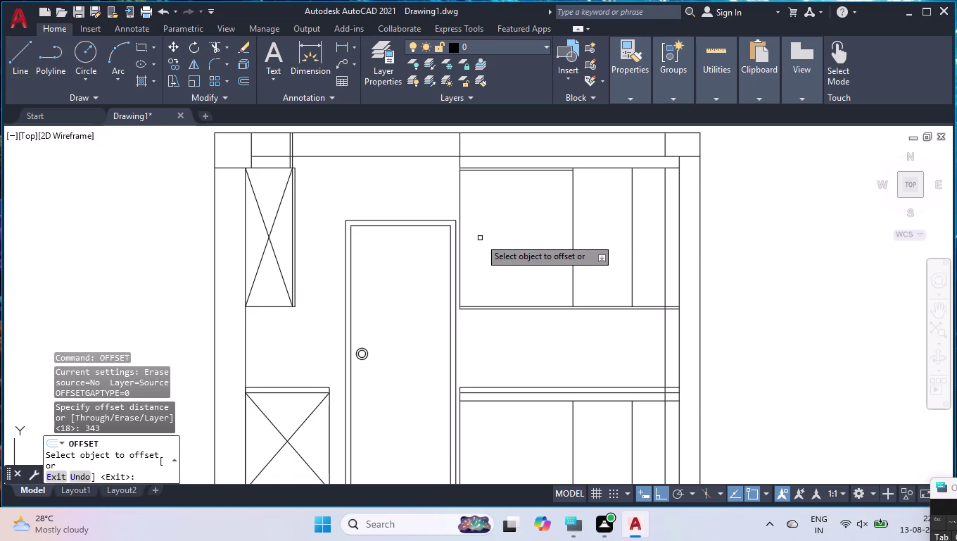
click(526, 166)
click(529, 207)
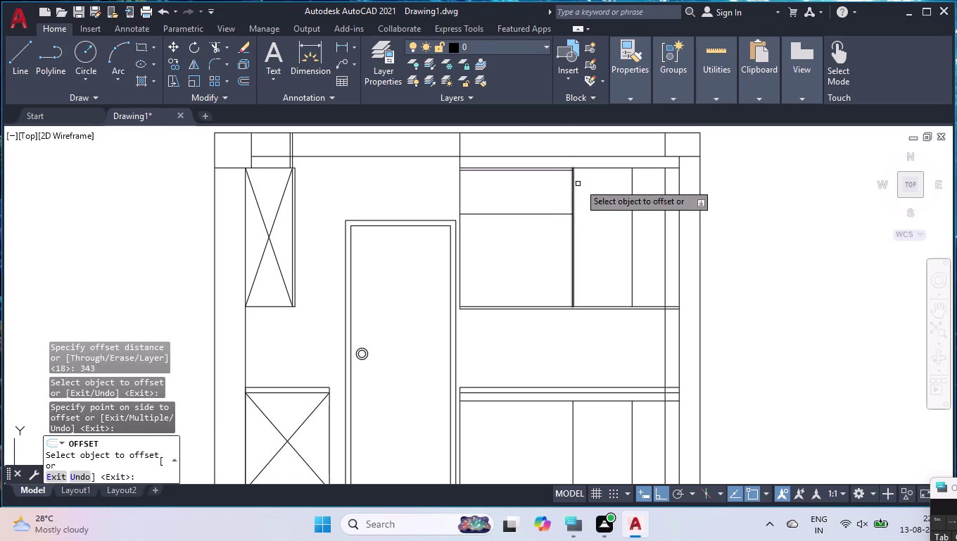
click(596, 169)
click(605, 215)
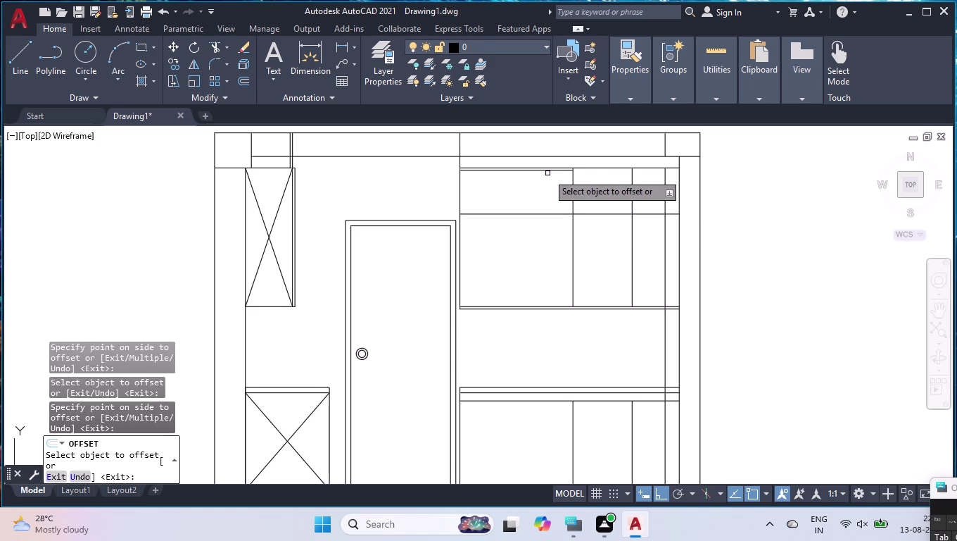
click(547, 170)
click(538, 219)
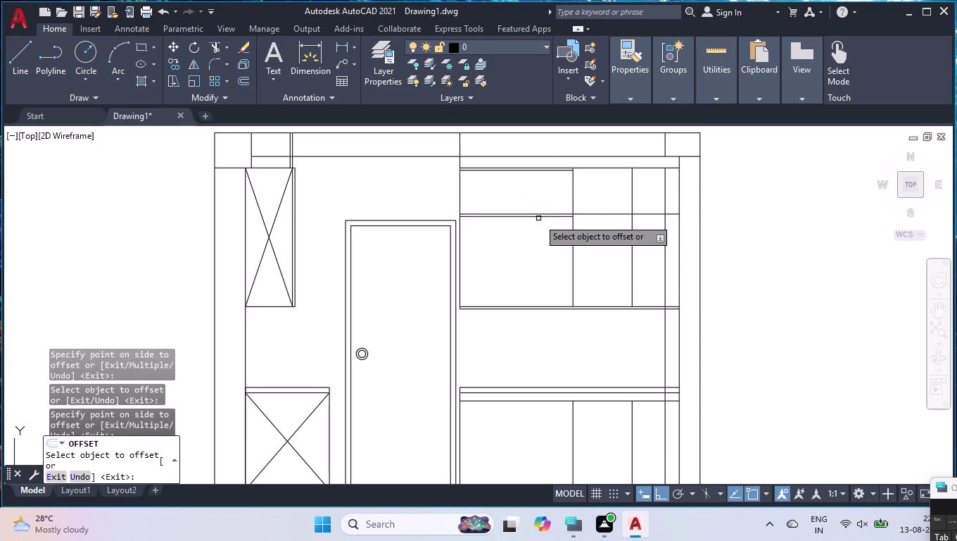
click(539, 213)
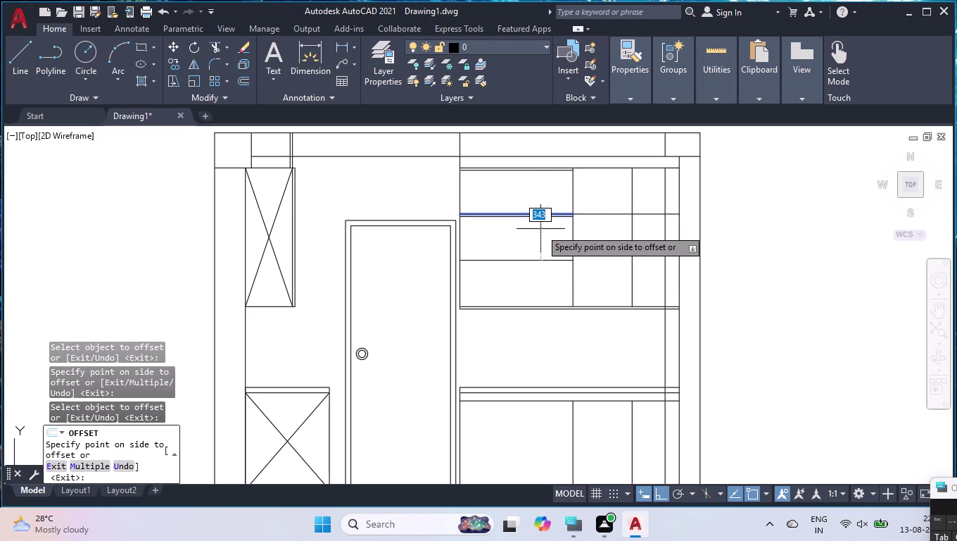
click(538, 238)
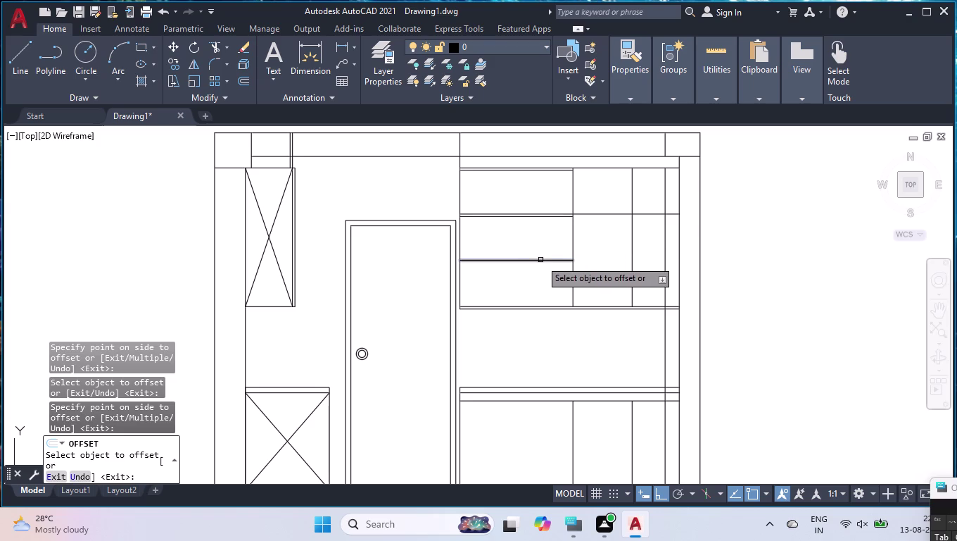
Offset the new shelf line 18 units to show shelf thickness.
click(540, 260)
key(1)
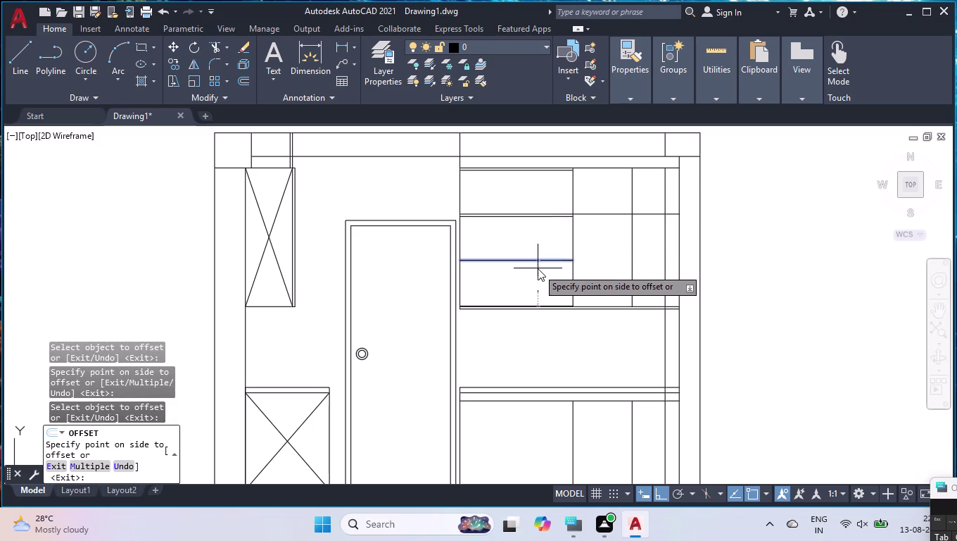
key(8)
key(Return)
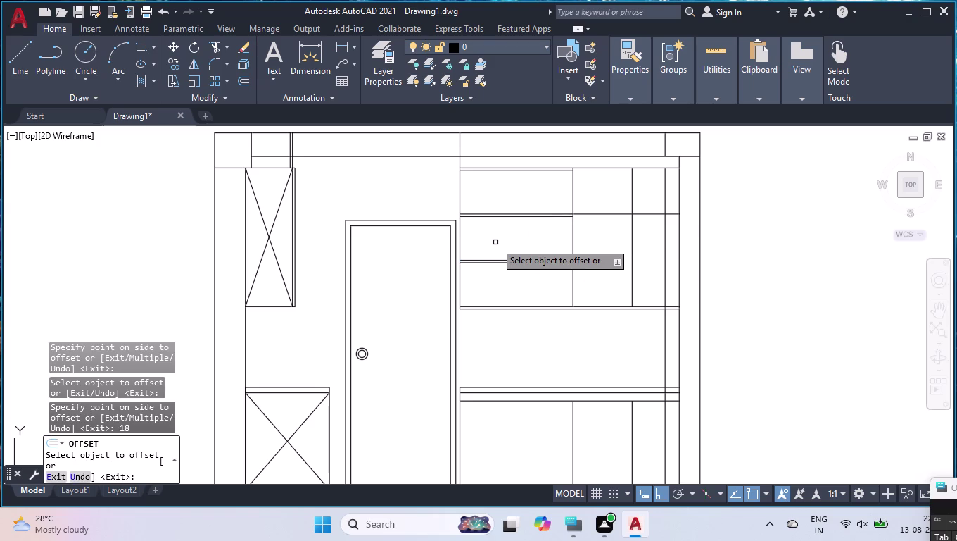
key(Return)
Extend the middle shelf lines to the shelving unit's right edge.
text(EX)
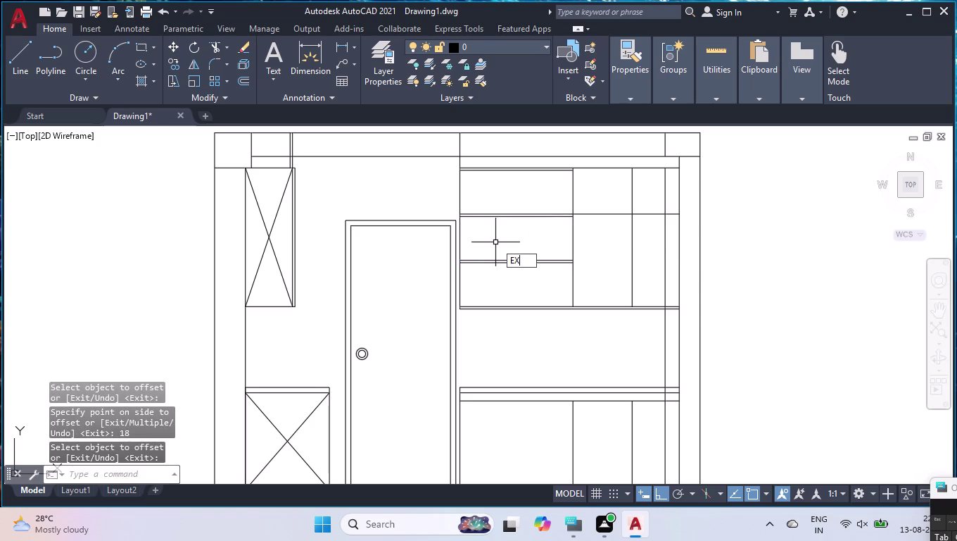
key(Return)
scroll(up, 3)
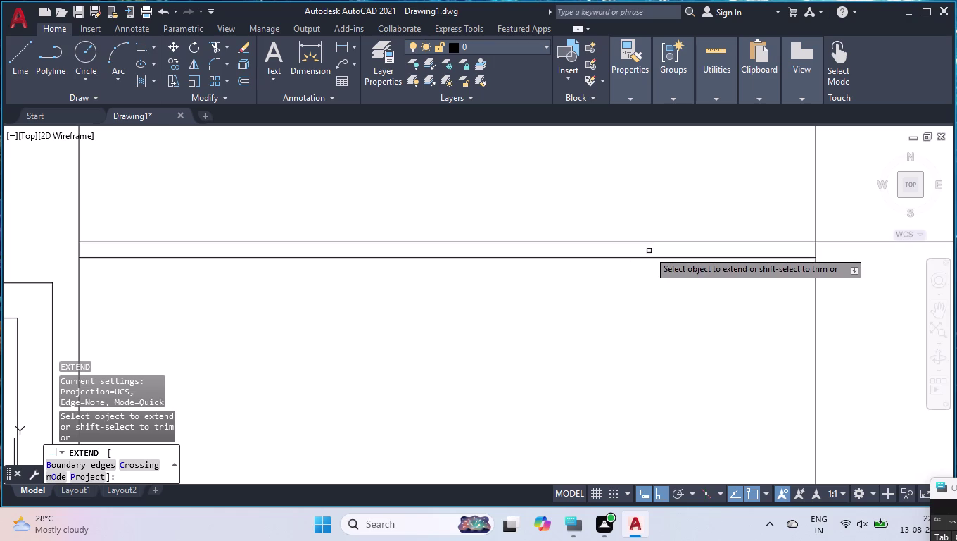
click(650, 251)
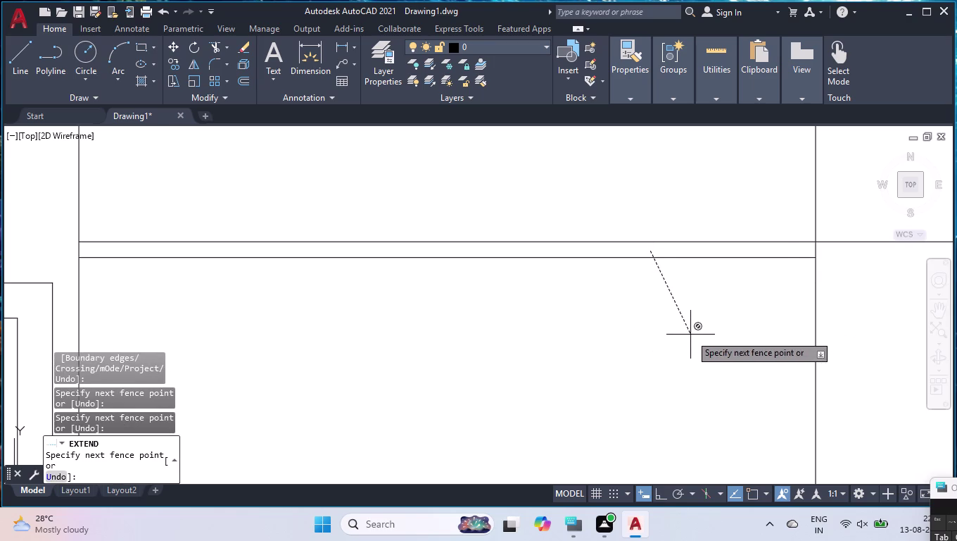
click(683, 260)
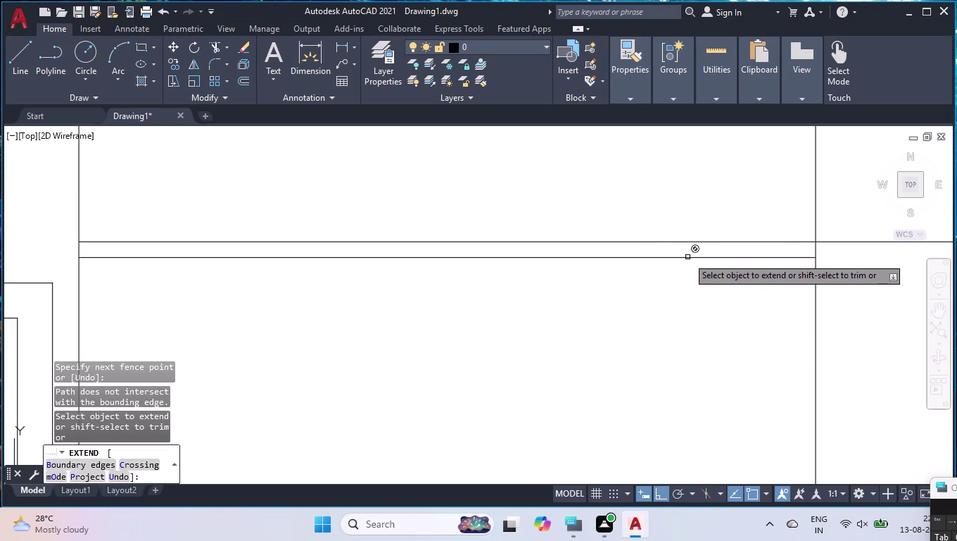
scroll(down, 3)
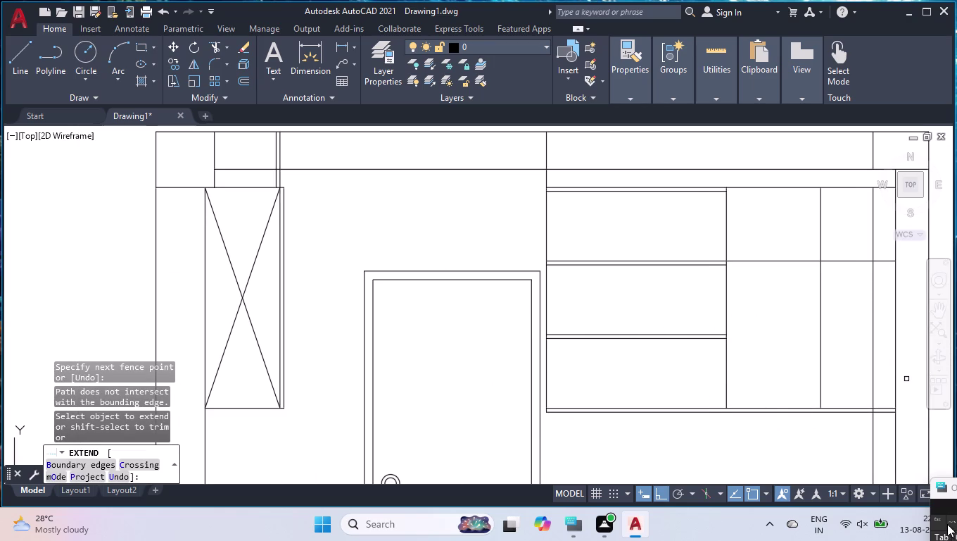
text(EX)
key(Return)
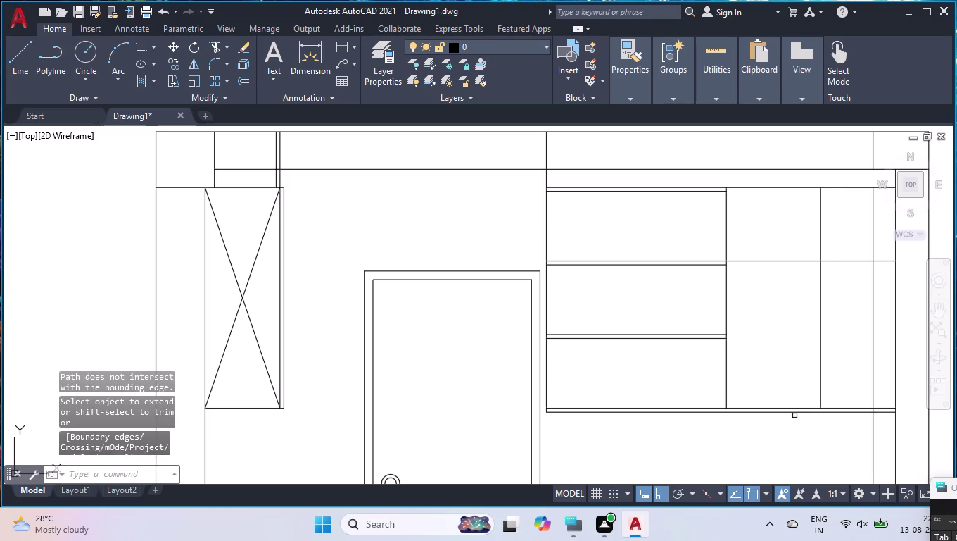
click(703, 319)
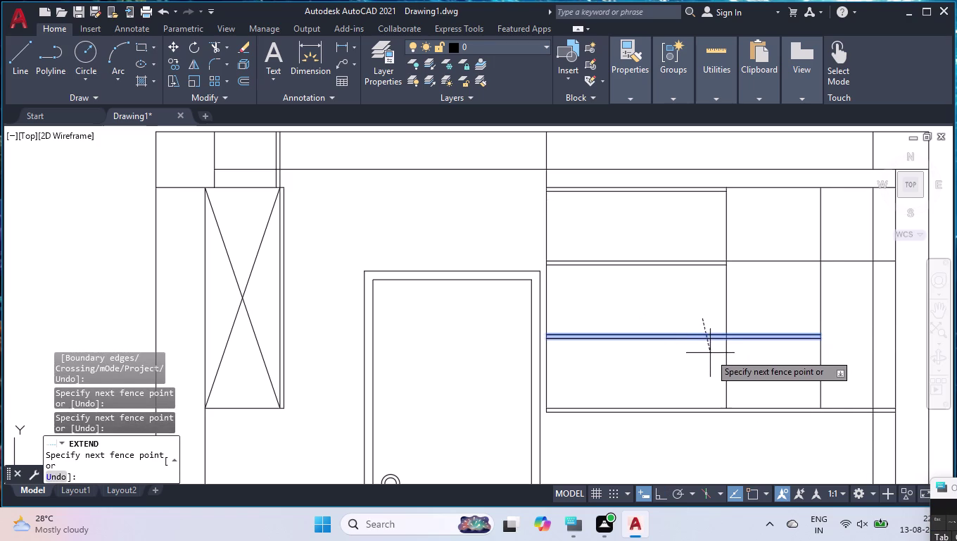
click(712, 360)
click(743, 320)
click(779, 372)
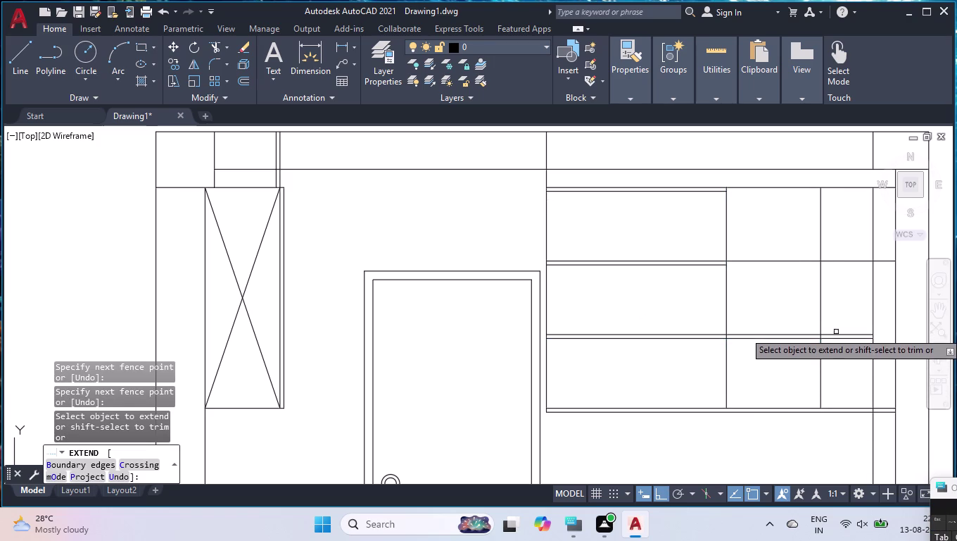
scroll(down, 3)
scroll(up, 3)
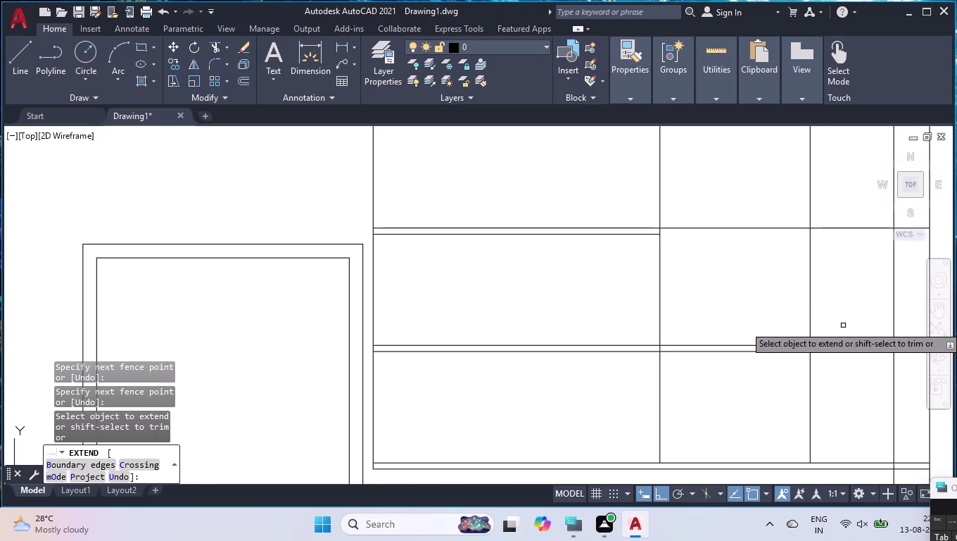
Extend the upper and remaining shelf lines to the right boundary.
click(855, 326)
click(868, 374)
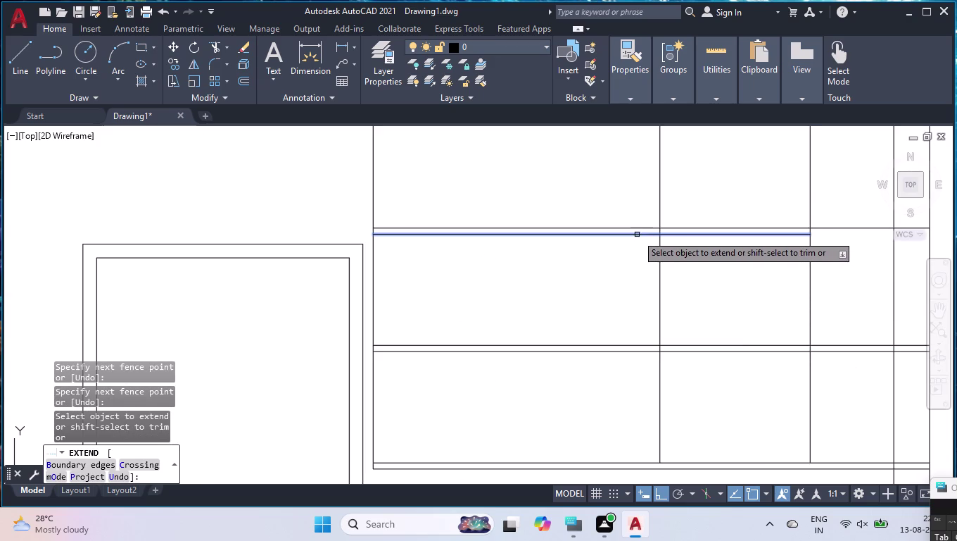
click(637, 235)
click(706, 234)
scroll(down, 3)
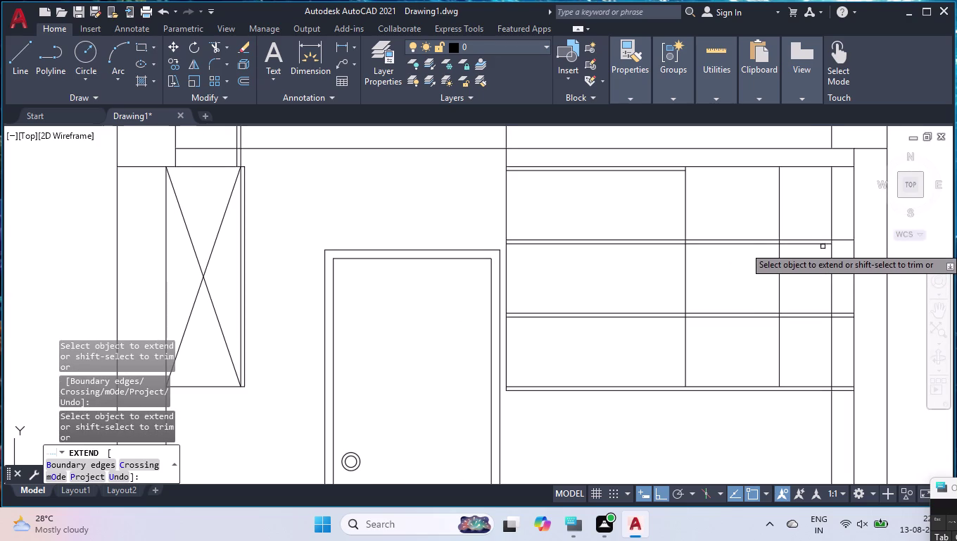
click(821, 244)
key(Return)
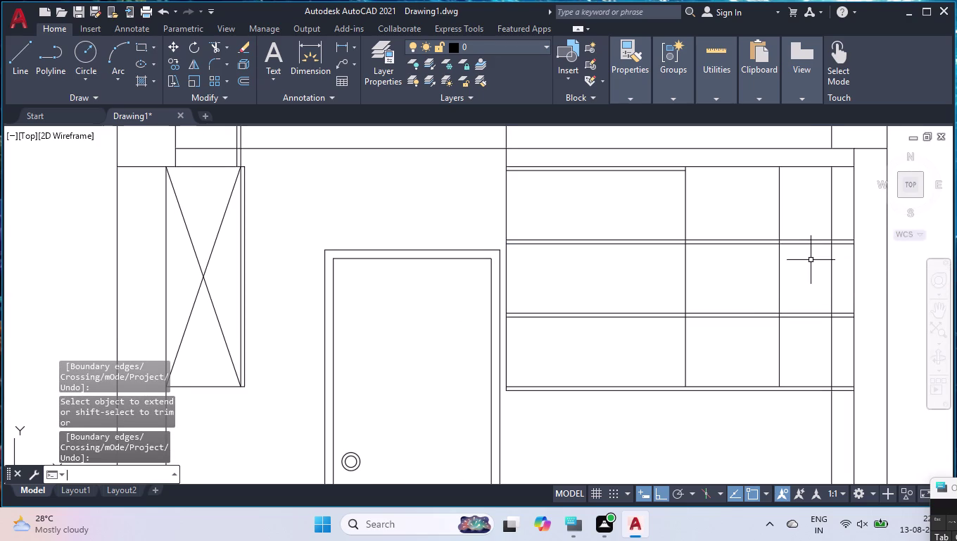
scroll(down, 3)
scroll(up, 3)
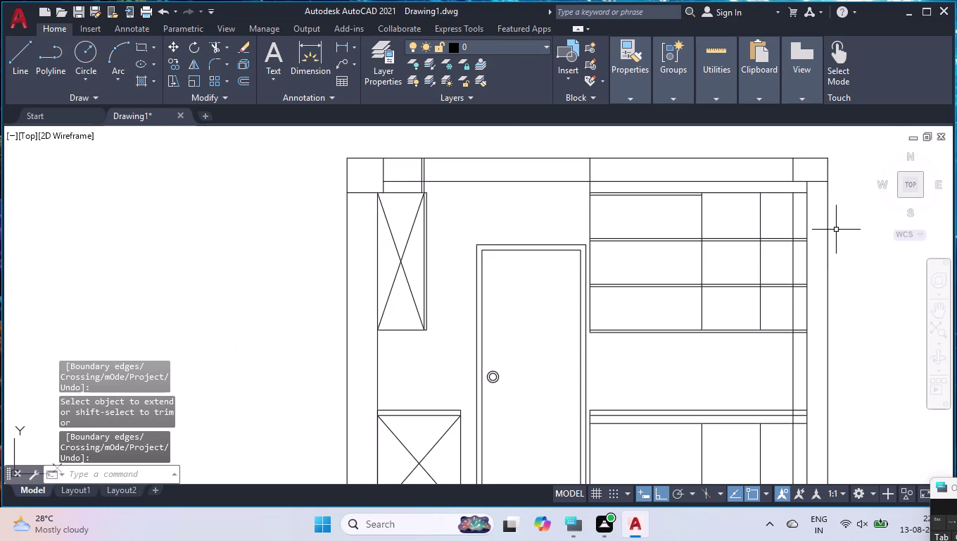
scroll(up, 3)
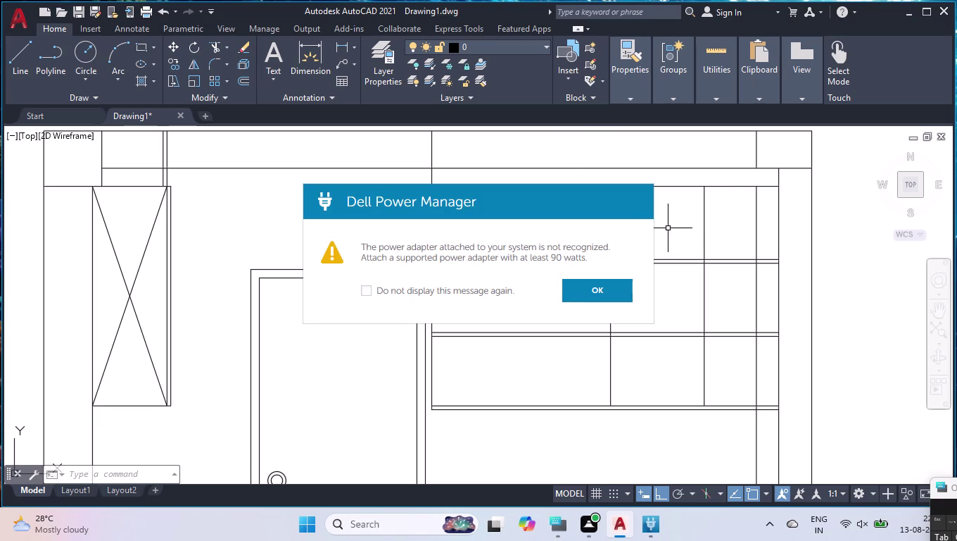
click(611, 290)
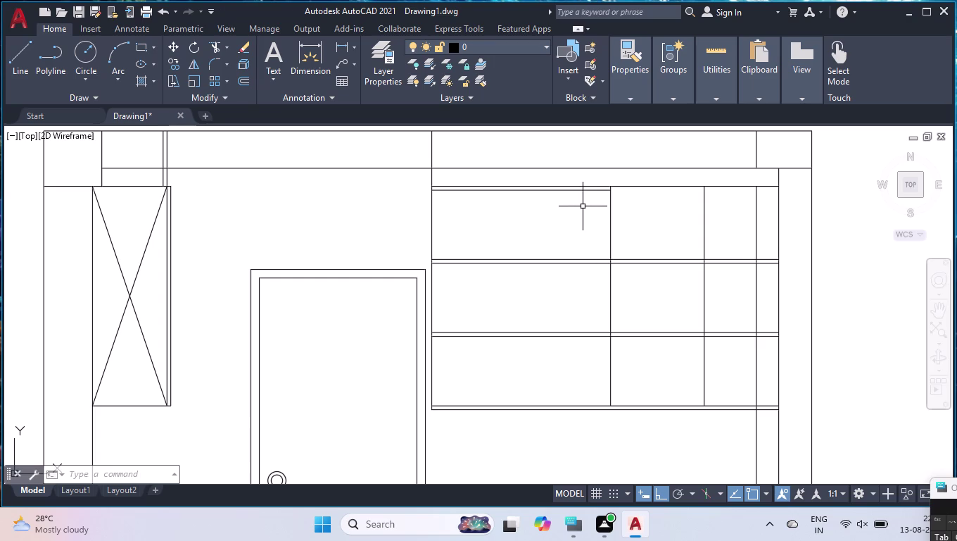
click(757, 219)
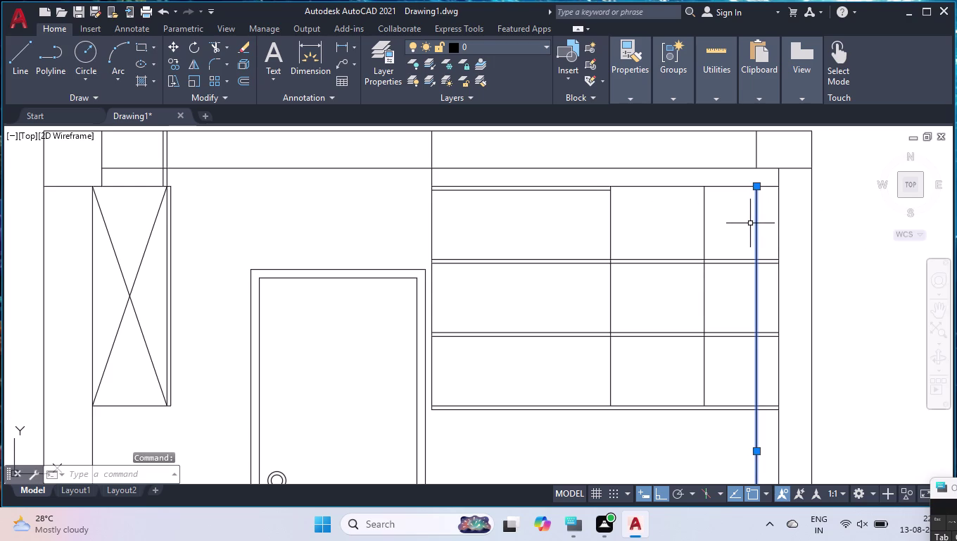
Delete the extra divider line in the shelving unit's right column.
key(Delete)
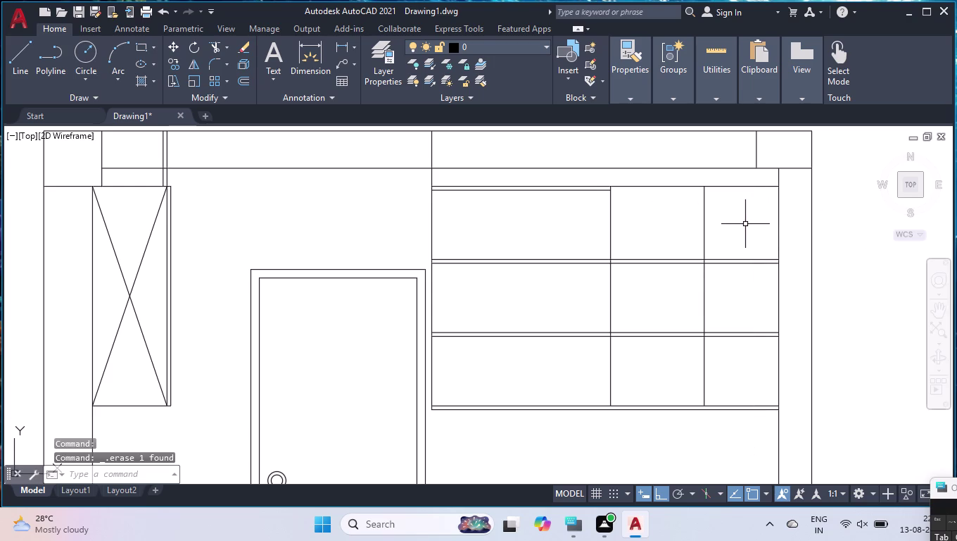
key(l)
key(Return)
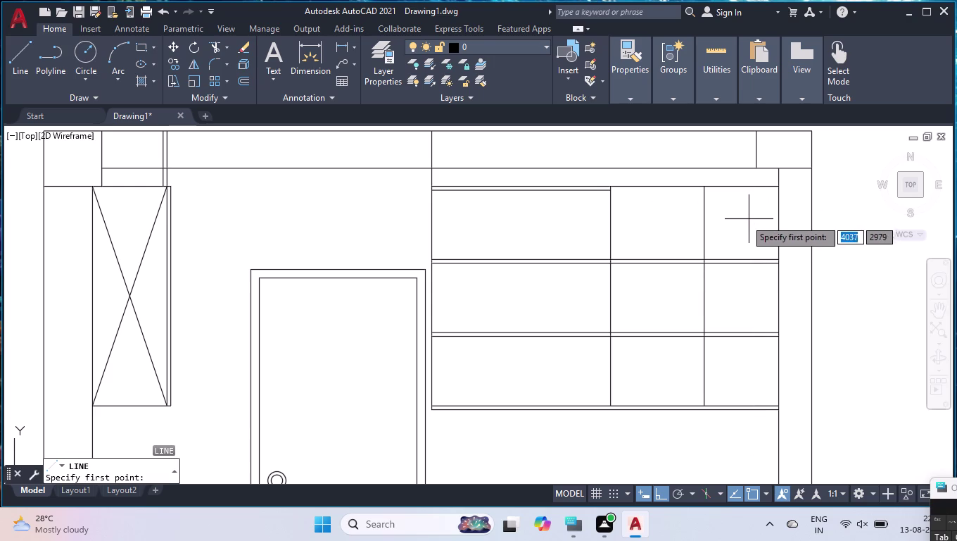
click(701, 187)
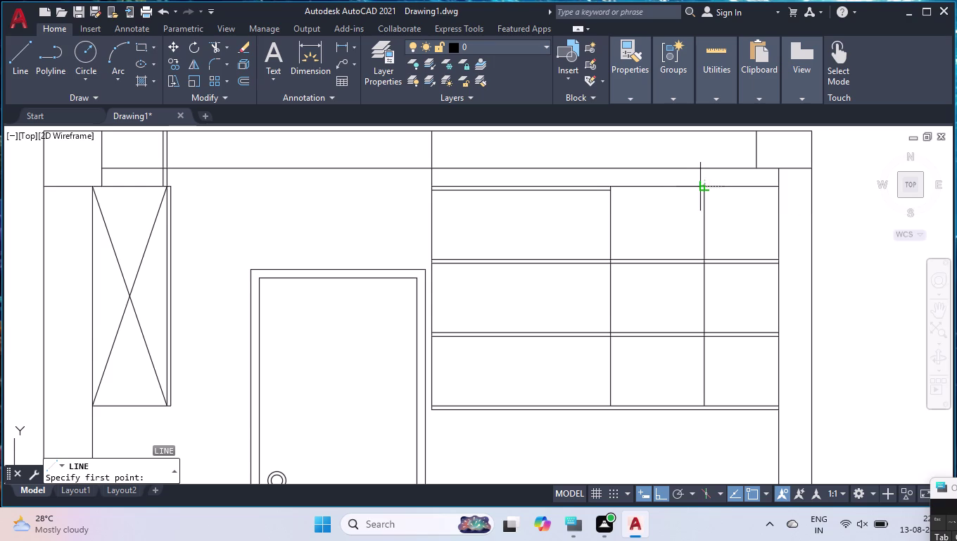
key(Escape)
key(Escape)
key(Escape)
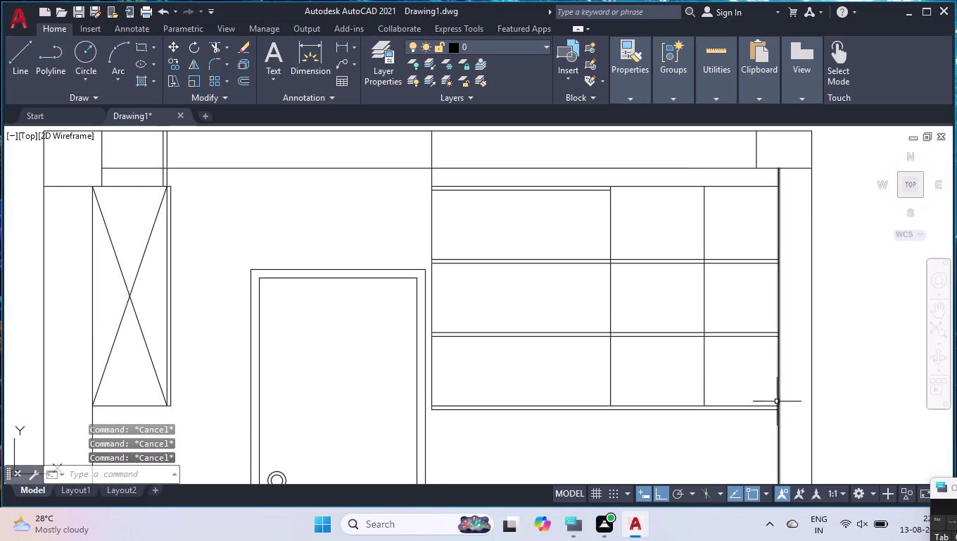
key(Delete)
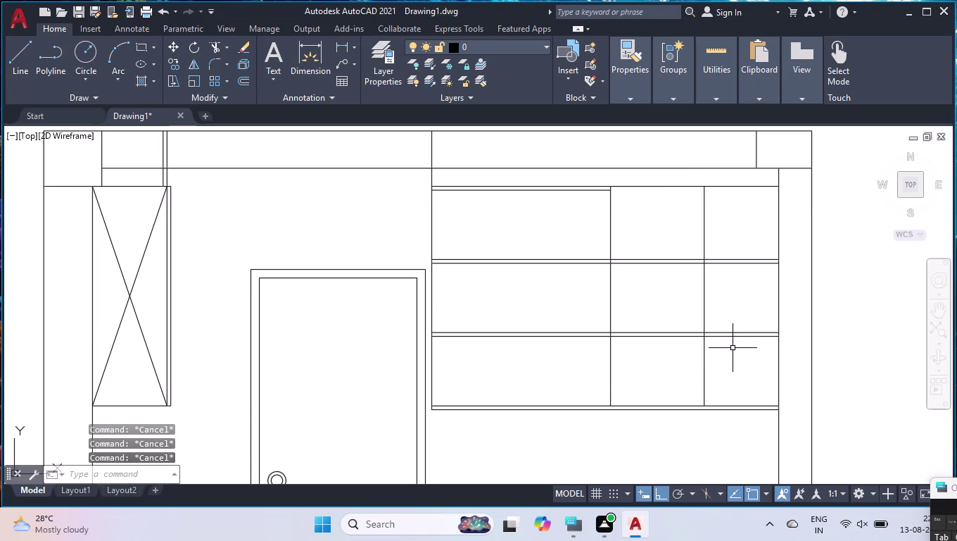
Draw a diagonal from the column's top-left to bottom-right corner.
key(l)
key(Return)
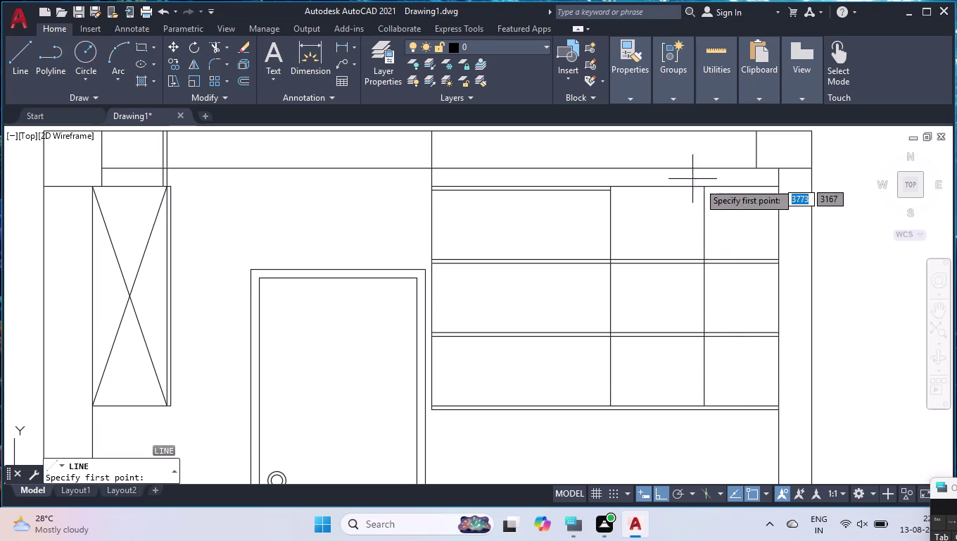
click(706, 188)
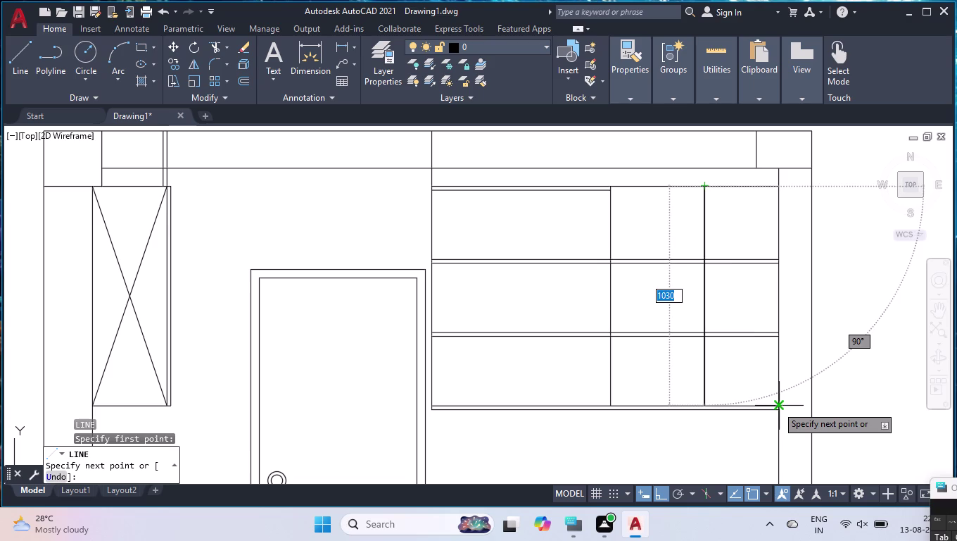
click(777, 406)
key(space)
key(space)
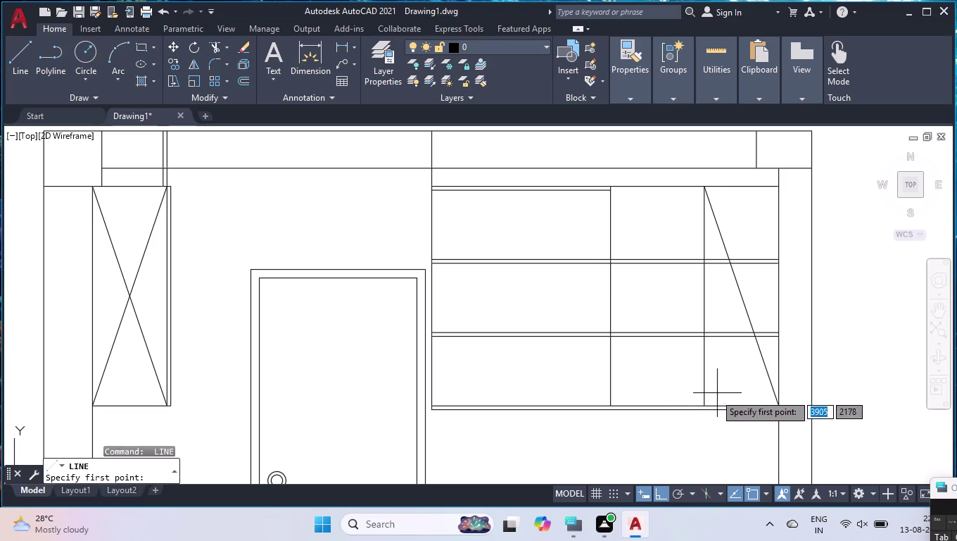
Draw the opposite diagonal from bottom-left to top-right, completing the X.
click(706, 401)
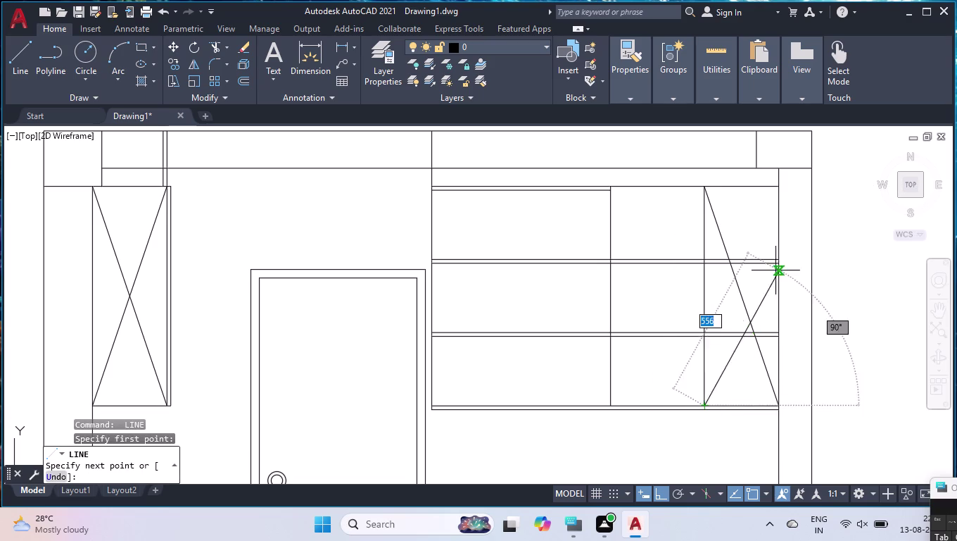
click(779, 187)
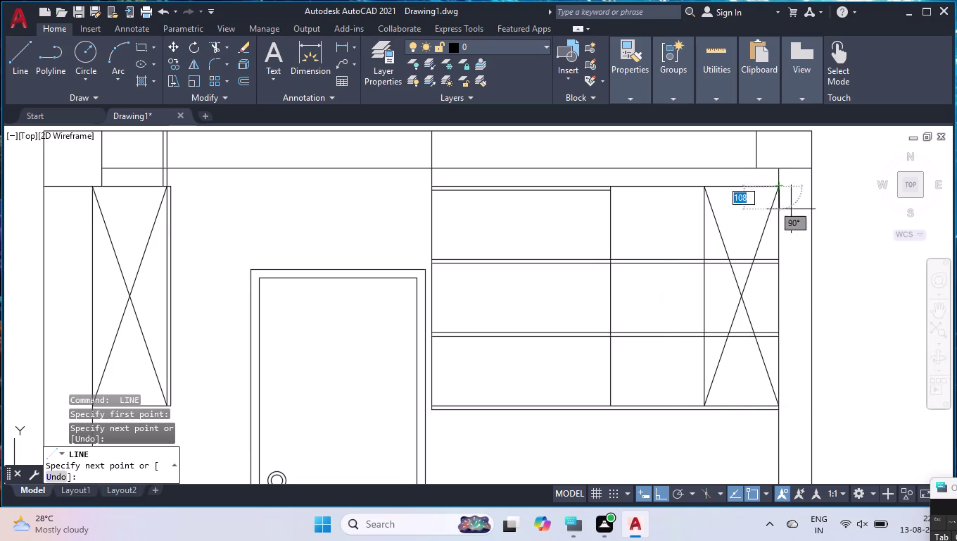
key(space)
scroll(up, 3)
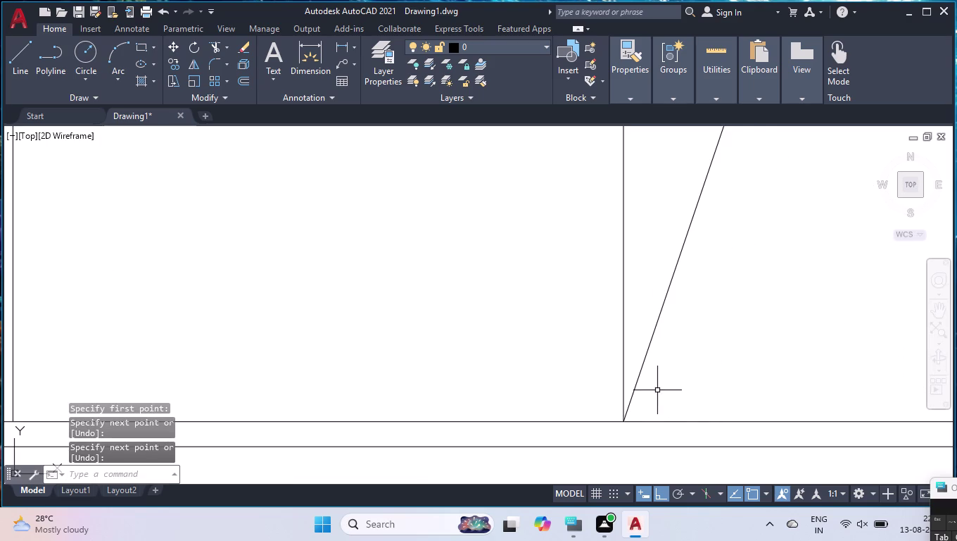
scroll(down, 3)
scroll(down, 3)
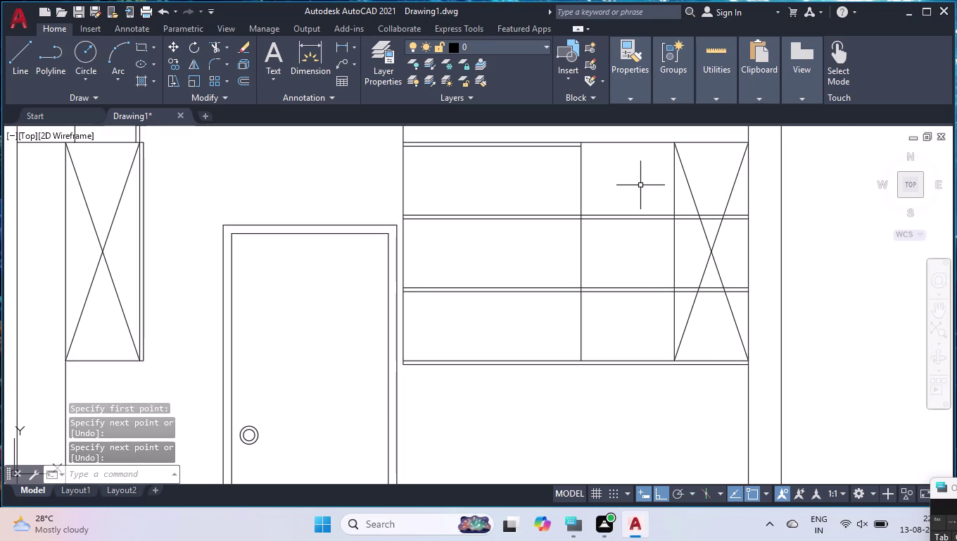
scroll(down, 3)
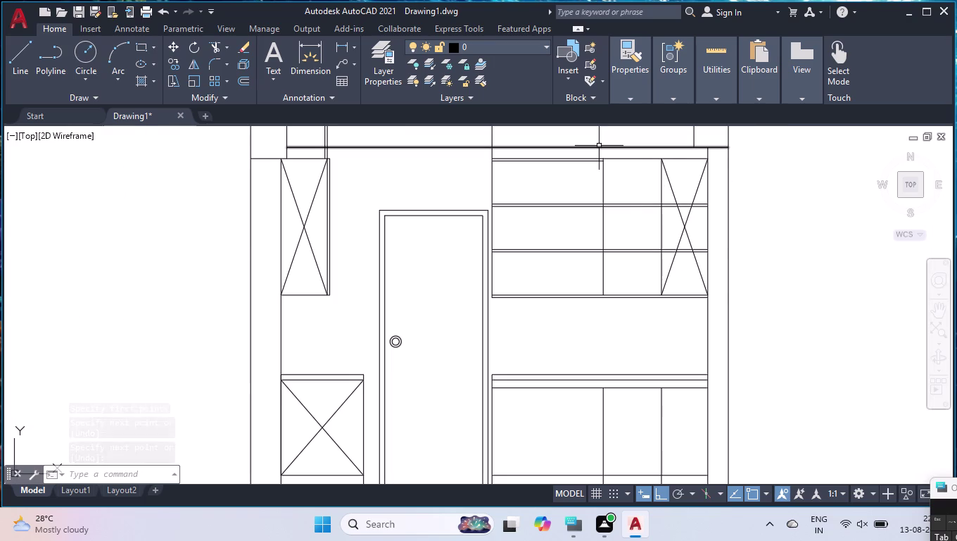
scroll(up, 3)
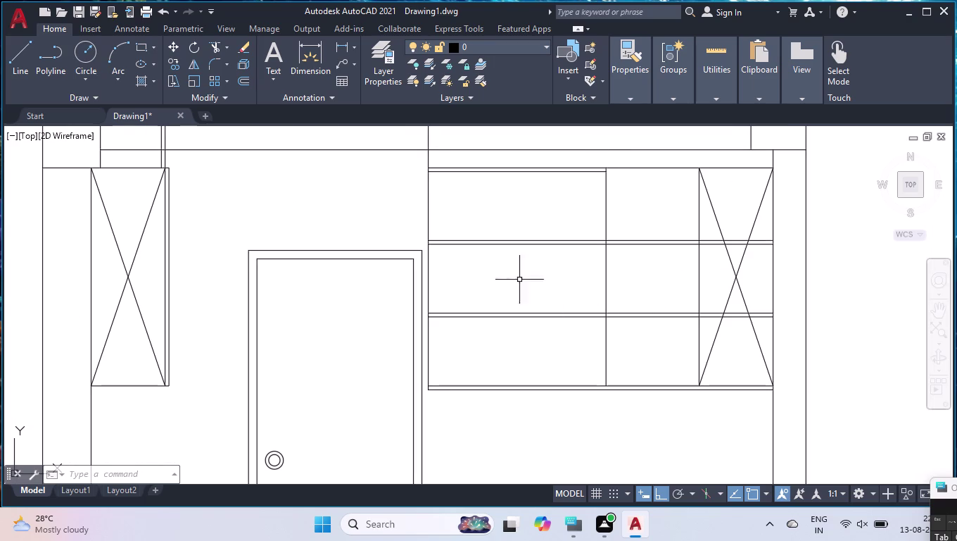
click(147, 79)
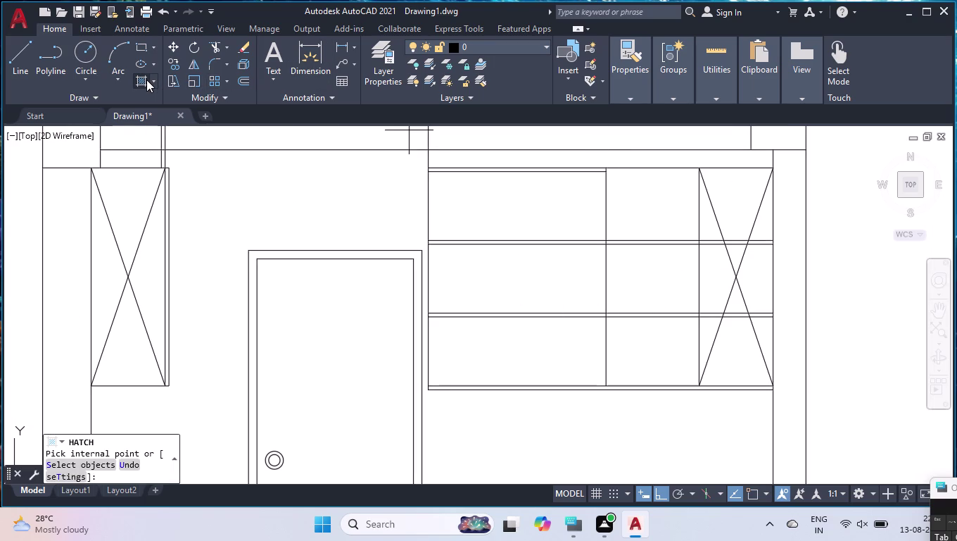
Set the hatch colour to yellow and the pattern to SOLID.
click(383, 45)
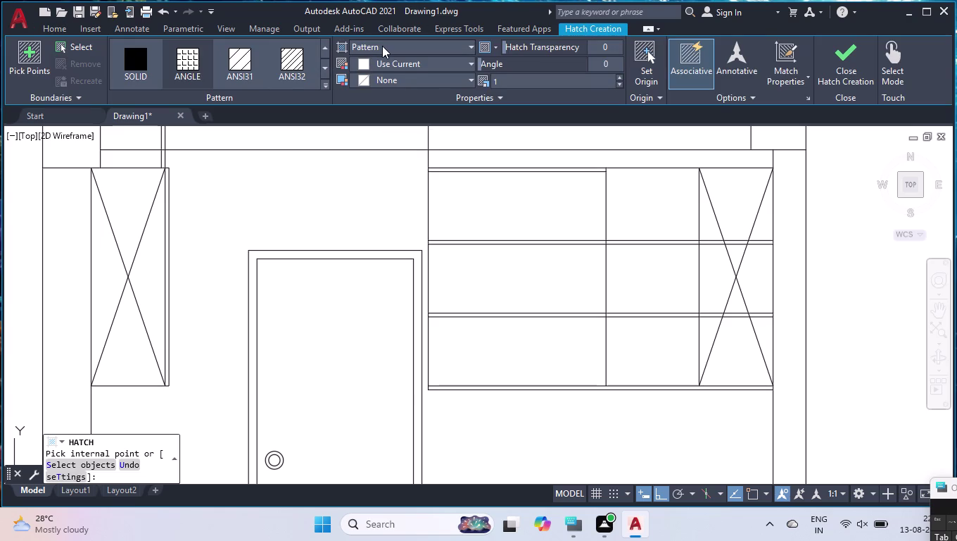
click(382, 46)
click(383, 61)
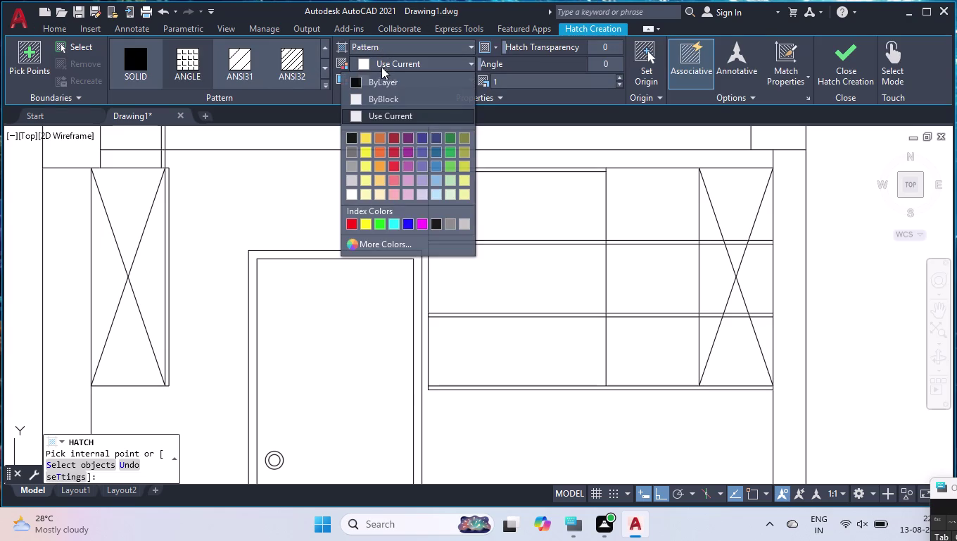
click(370, 151)
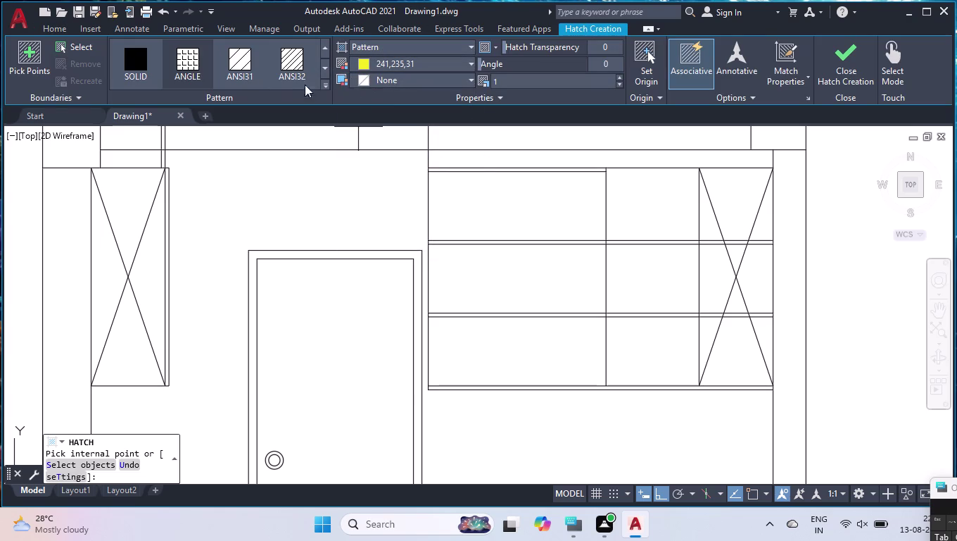
click(152, 73)
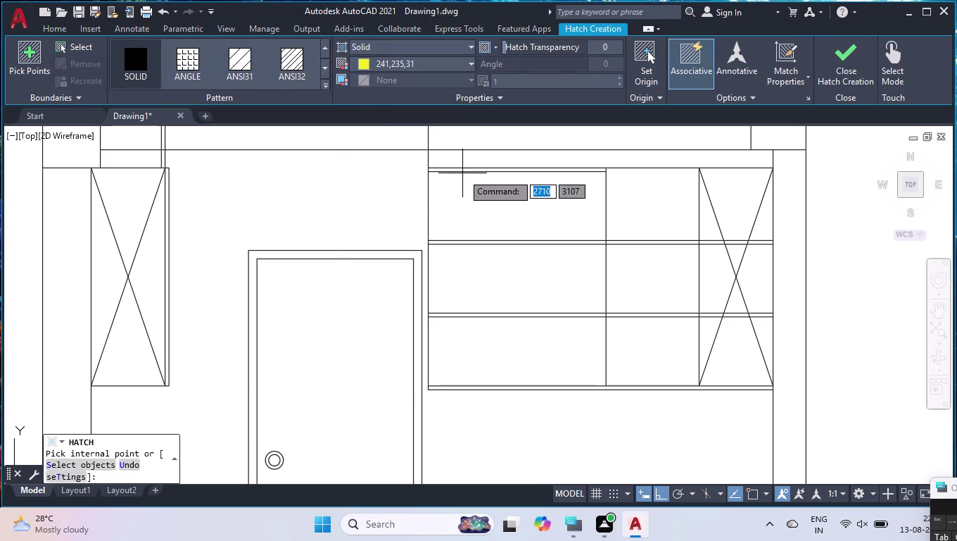
Fill the four shelf strips with the yellow solid hatch.
click(464, 170)
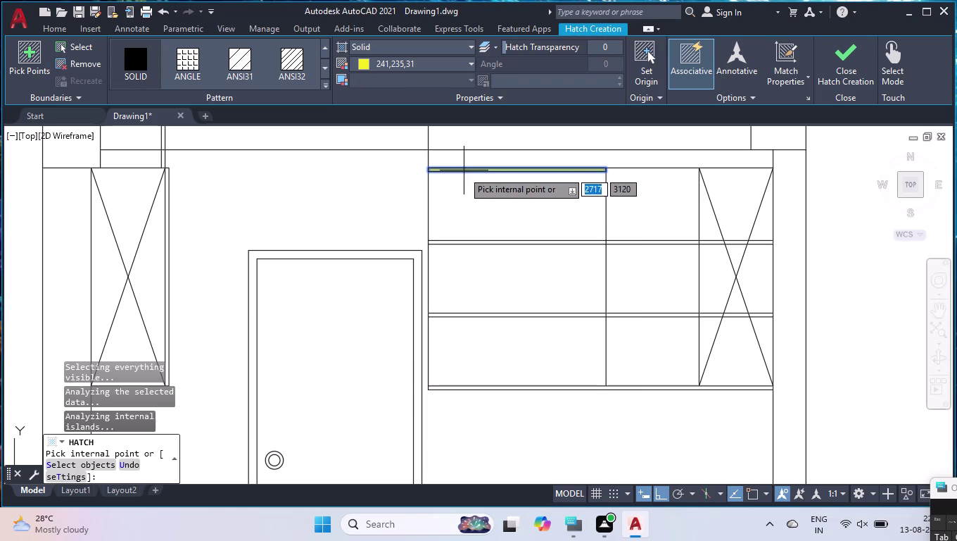
click(460, 242)
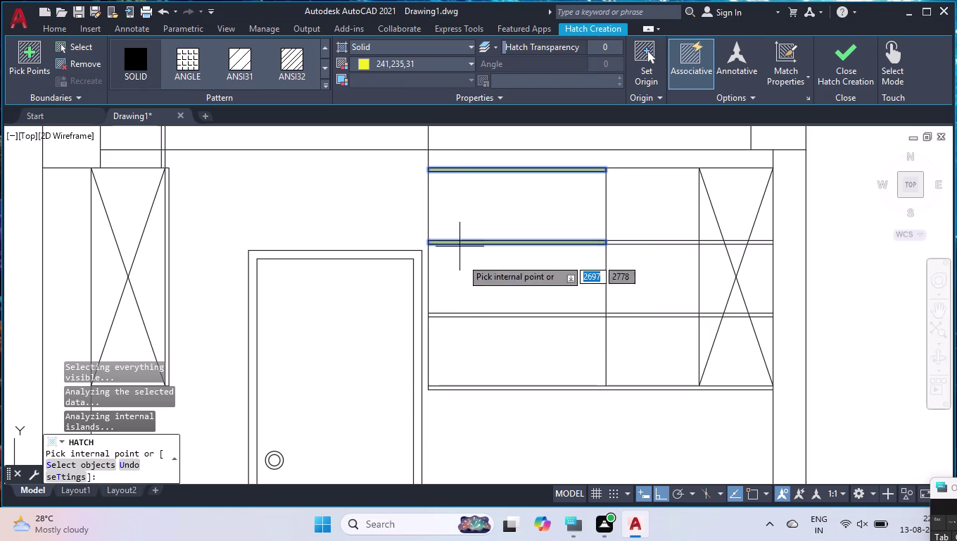
click(487, 315)
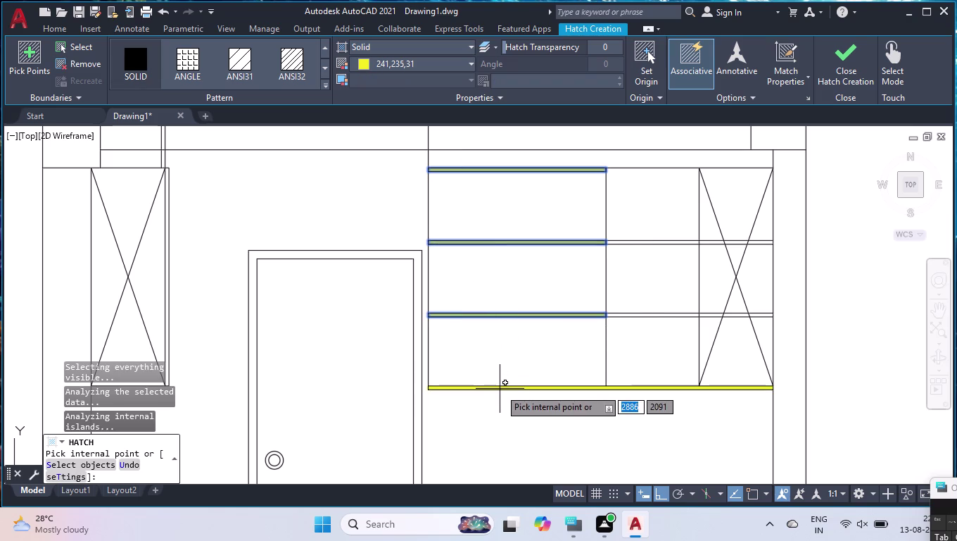
click(500, 388)
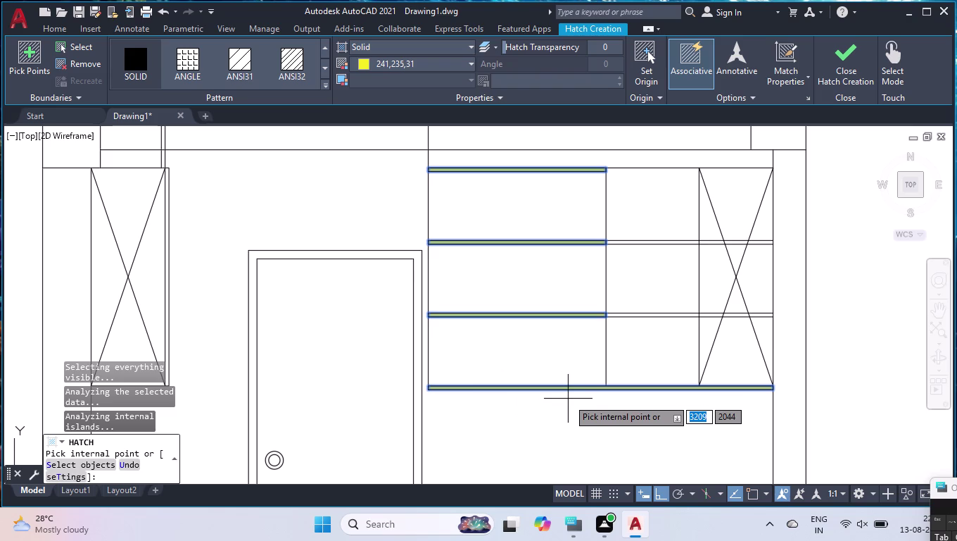
key(Return)
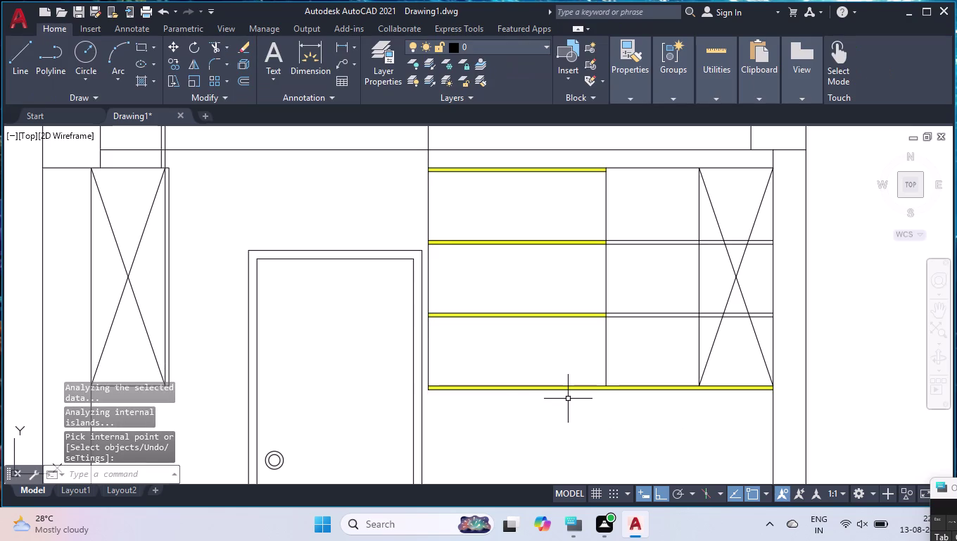
key(l)
key(Return)
Draw a vertical line beside the shelving unit.
click(754, 148)
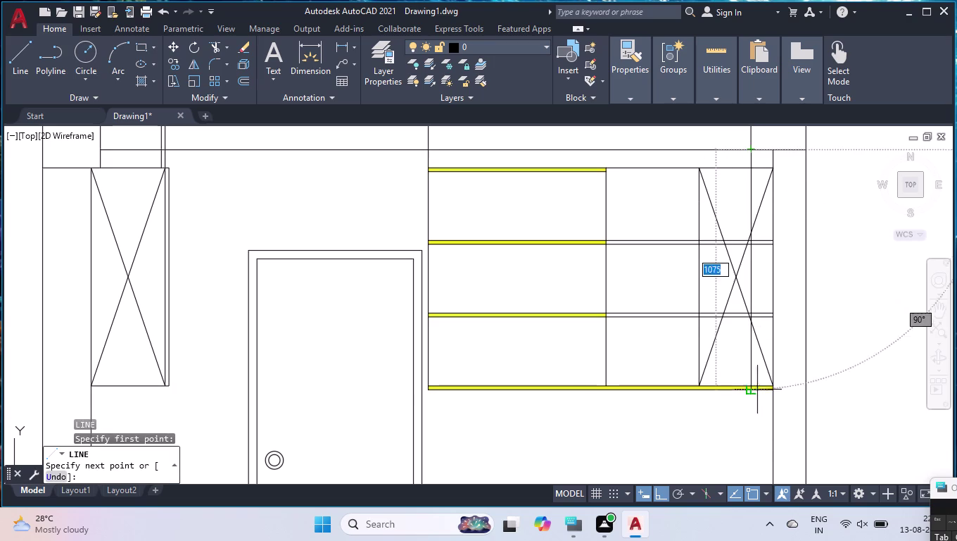
click(747, 426)
key(Return)
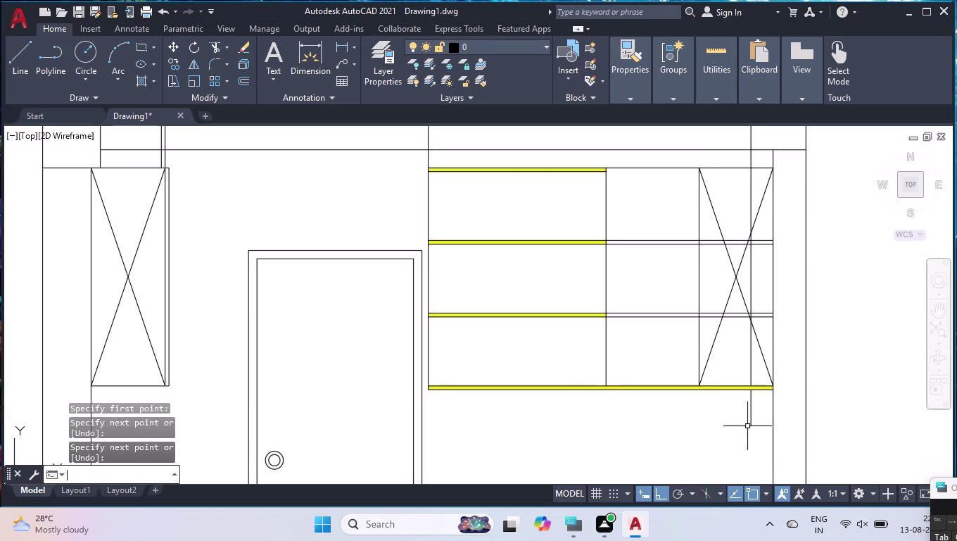
click(713, 388)
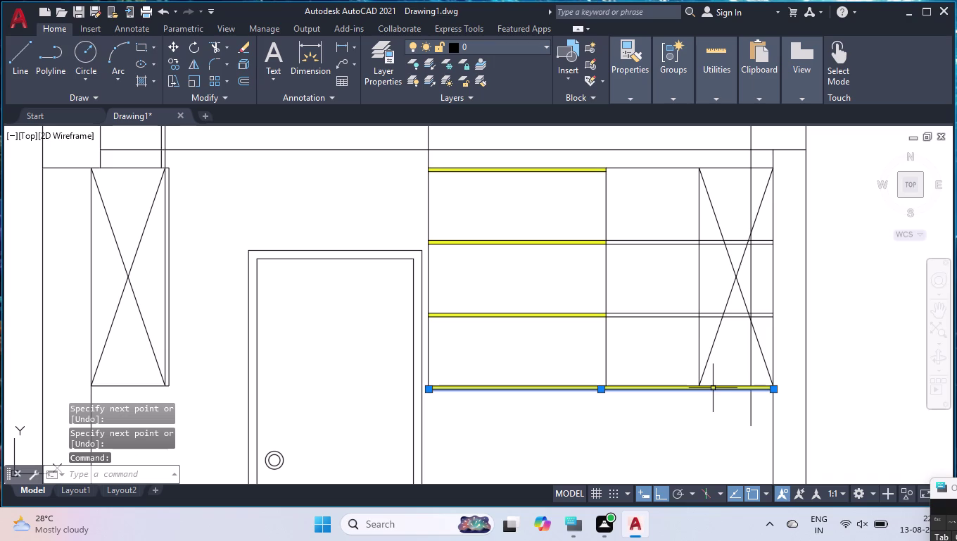
key(Return)
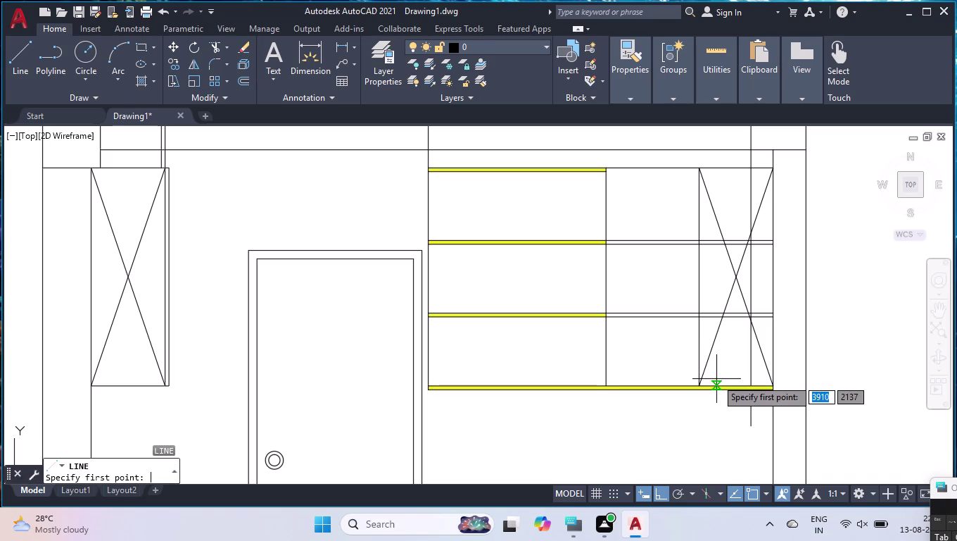
key(Return)
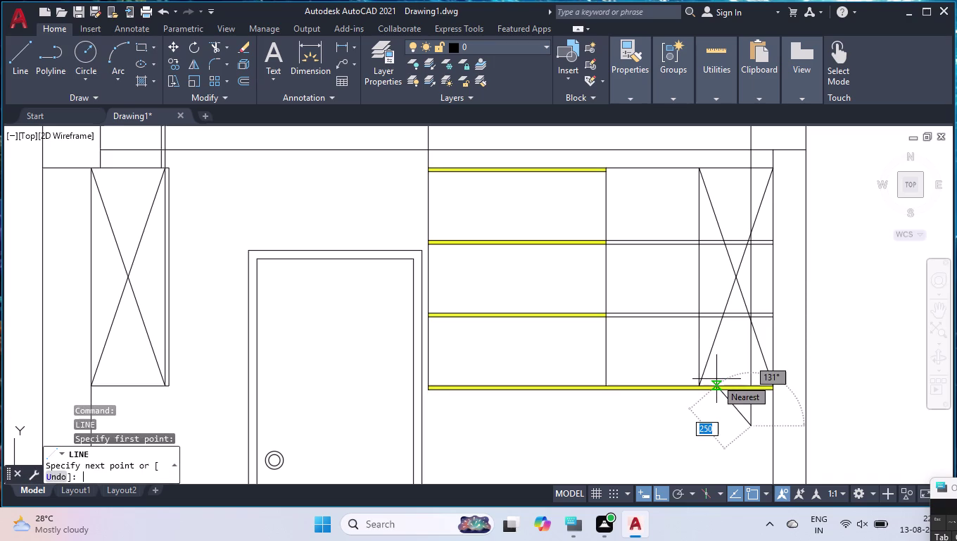
key(Return)
Erase the yellow solid hatch from the shelf strips.
scroll(up, 3)
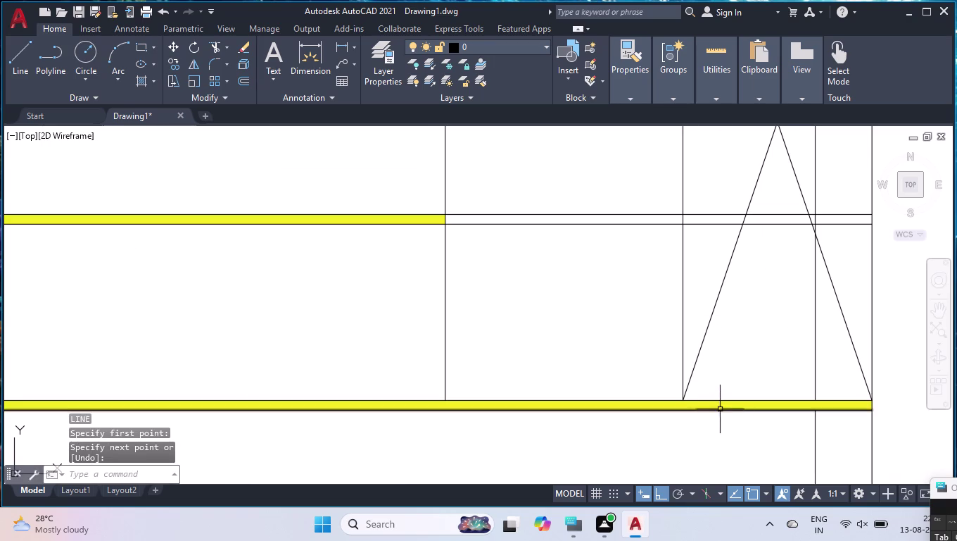
click(722, 404)
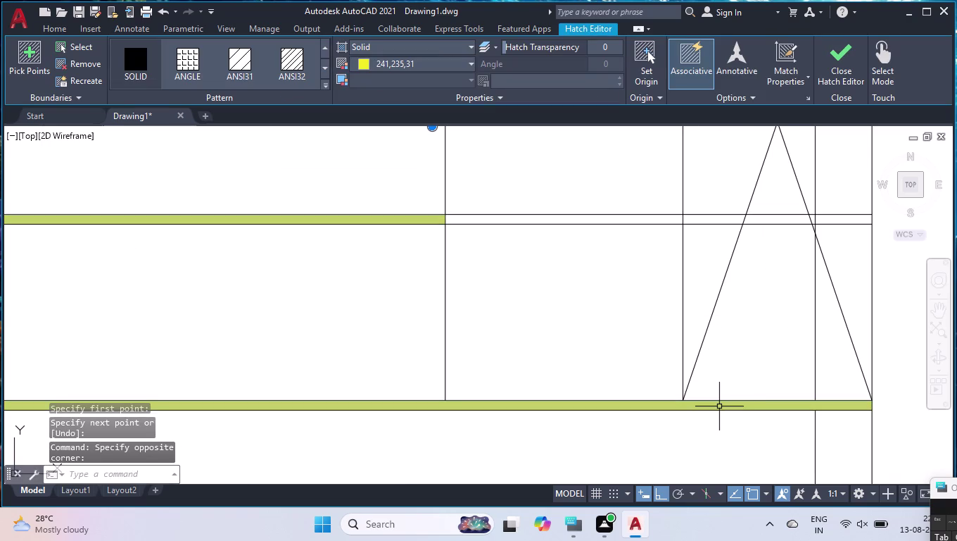
key(Delete)
click(138, 82)
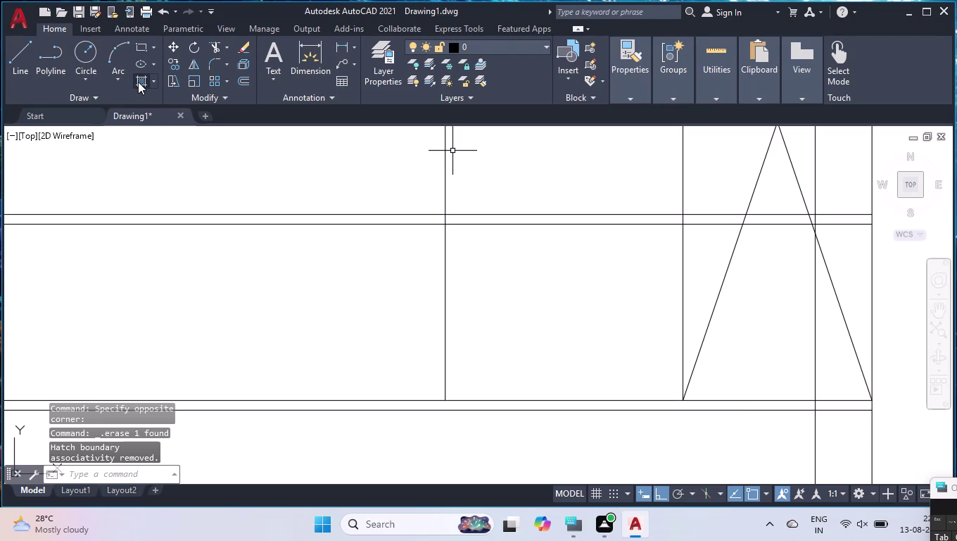
Fill the top, second, third and bottom shelf strips with solid yellow hatch.
scroll(down, 3)
scroll(down, 3)
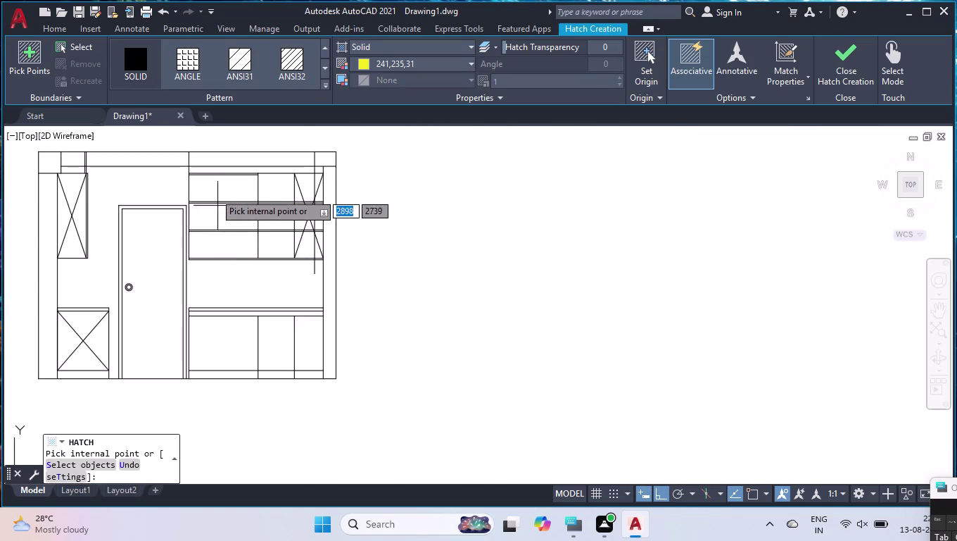
scroll(up, 3)
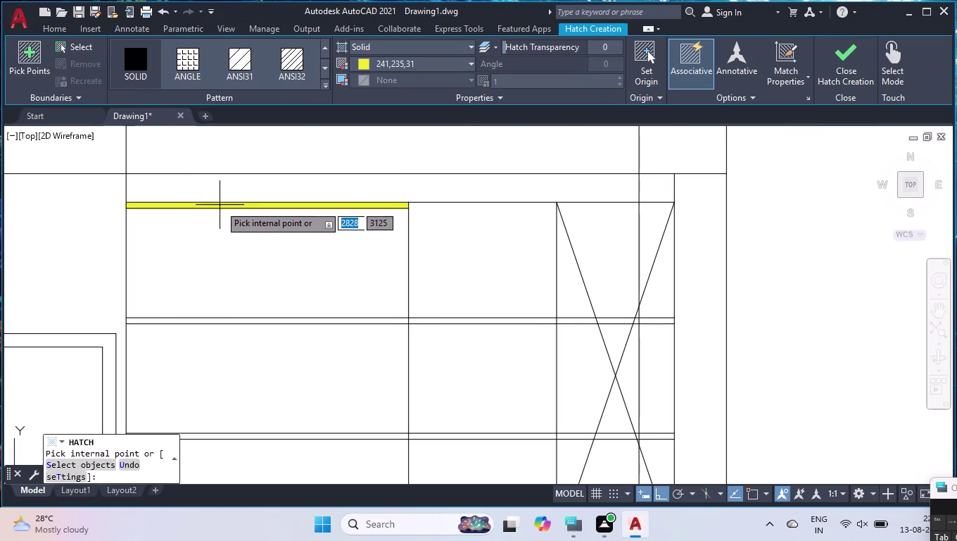
click(219, 205)
scroll(down, 3)
click(249, 289)
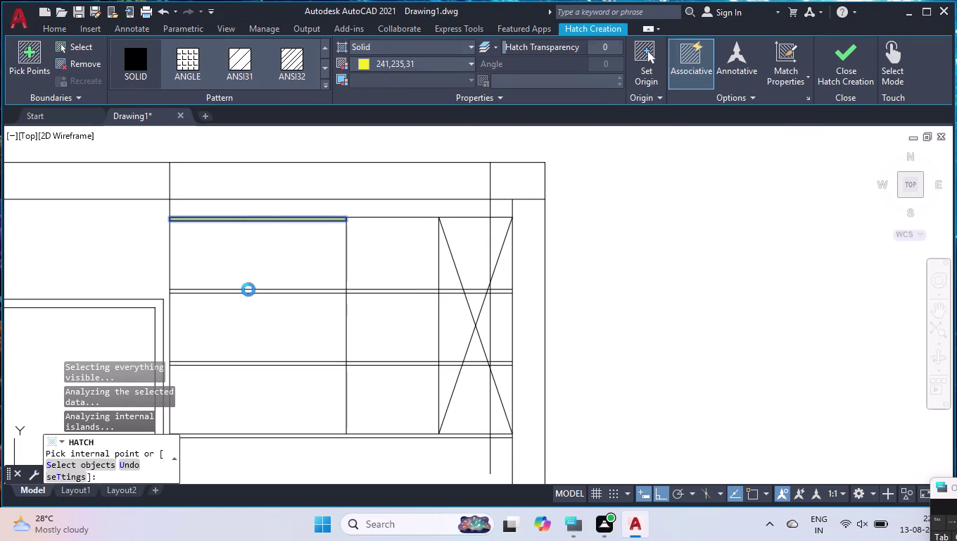
click(549, 264)
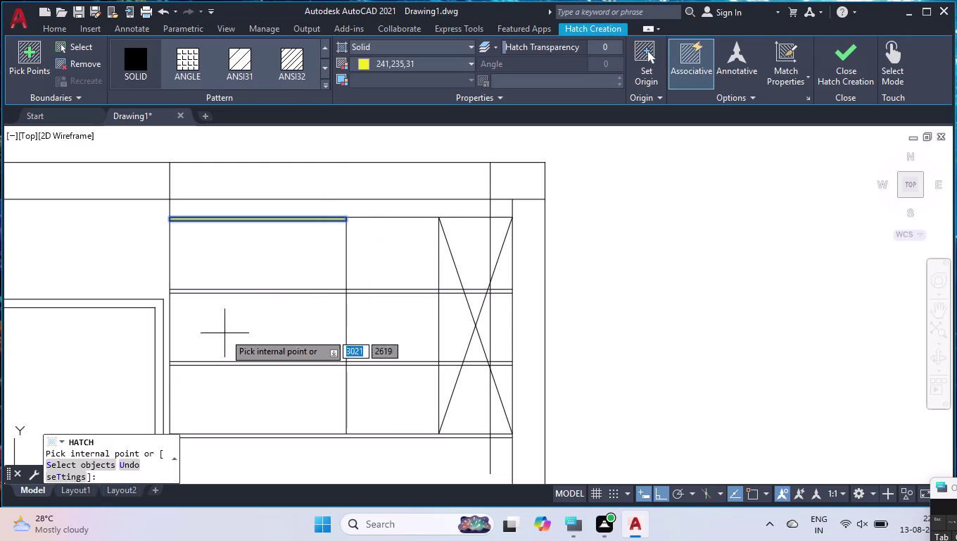
click(222, 291)
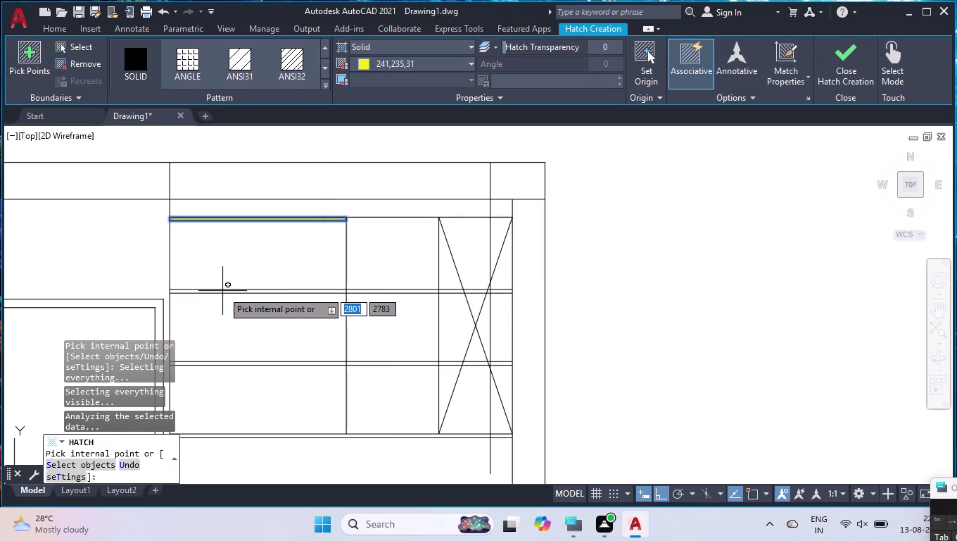
click(230, 364)
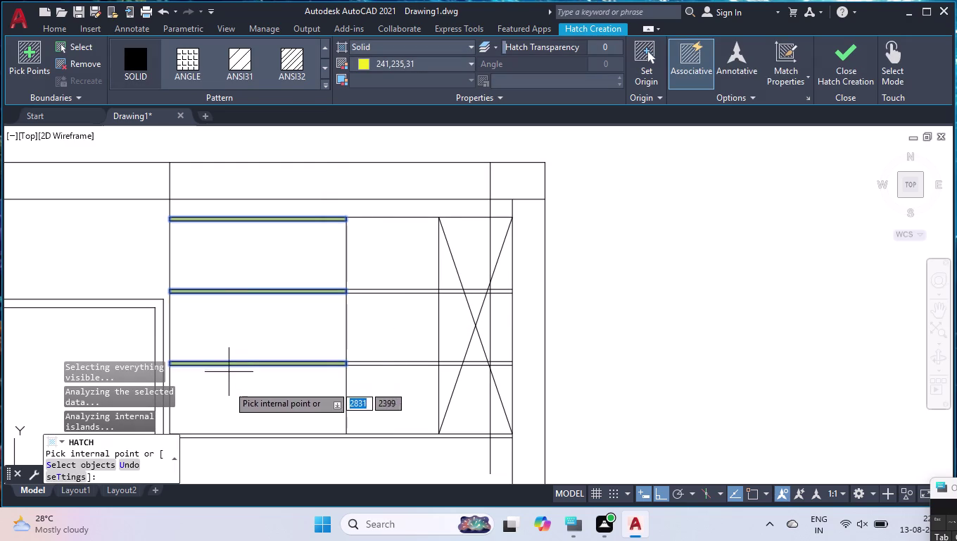
click(230, 435)
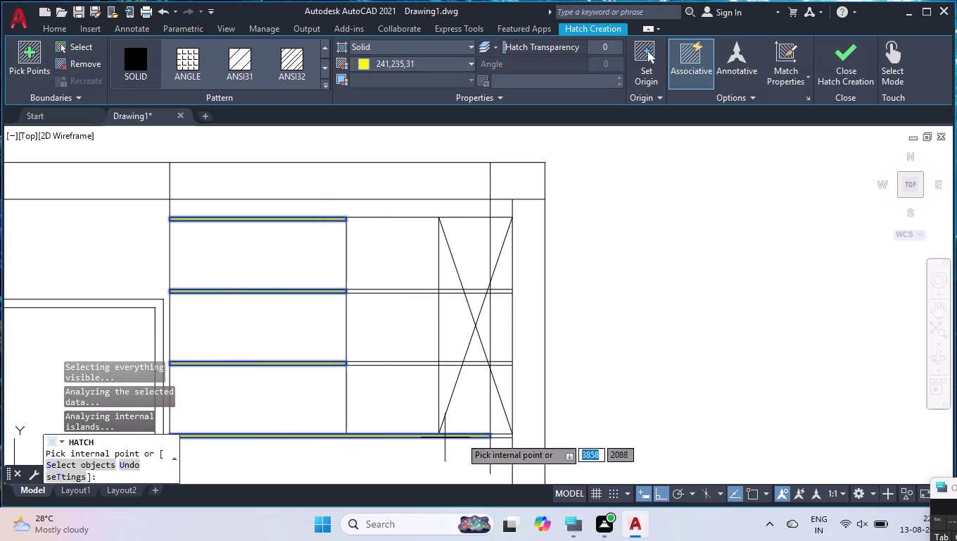
key(Return)
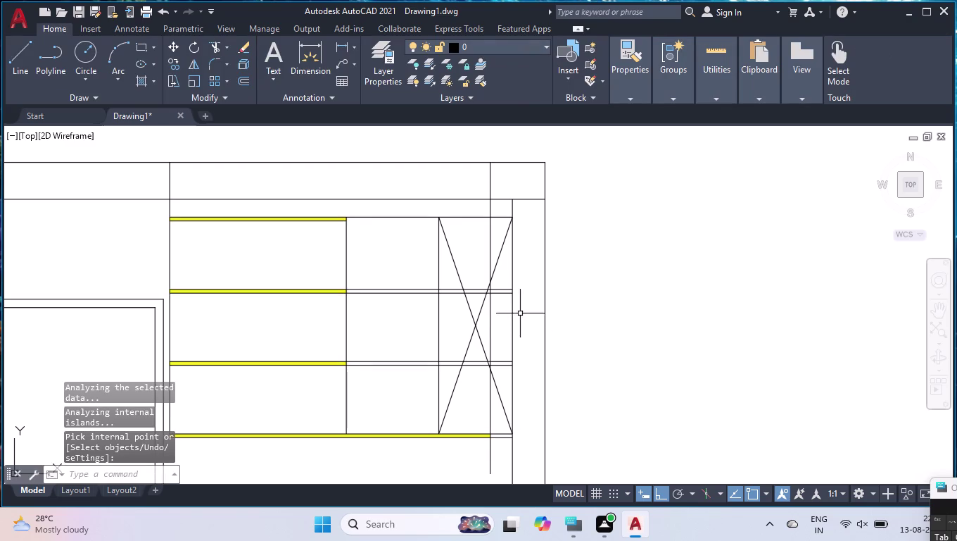
Cancel active commands and delete a selected stray object.
key(Escape)
key(Escape)
key(Escape)
click(489, 325)
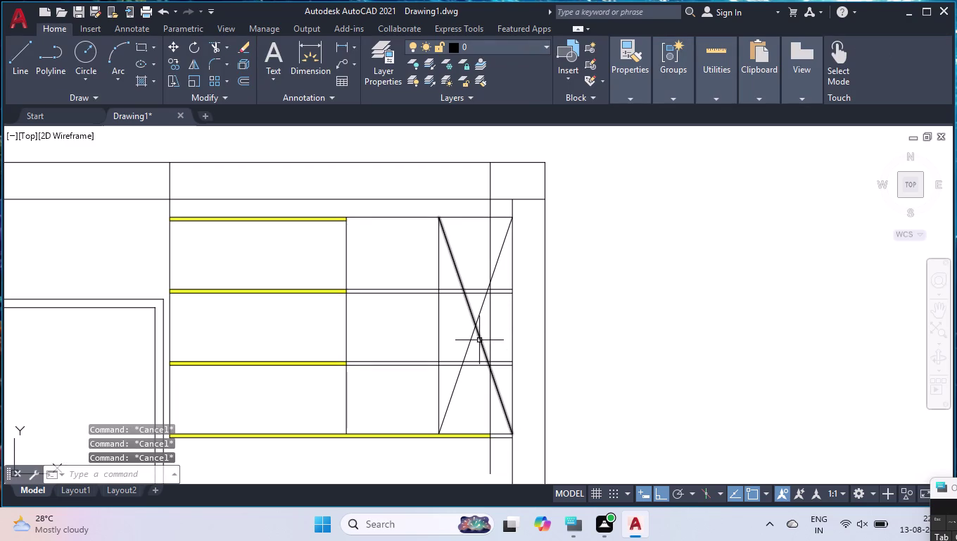
key(Delete)
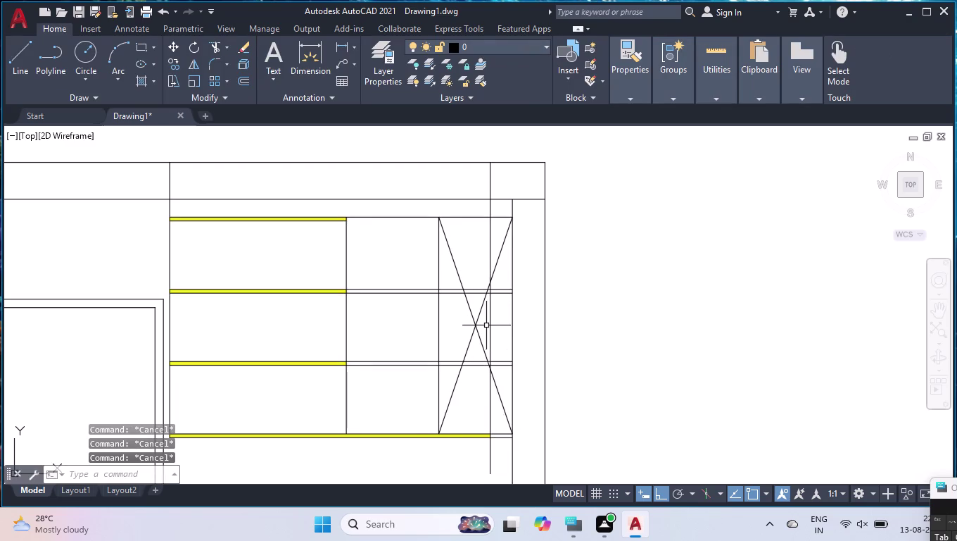
click(490, 325)
Draw a vertical divider from the midpoint between two strip points down through the compartments.
key(Delete)
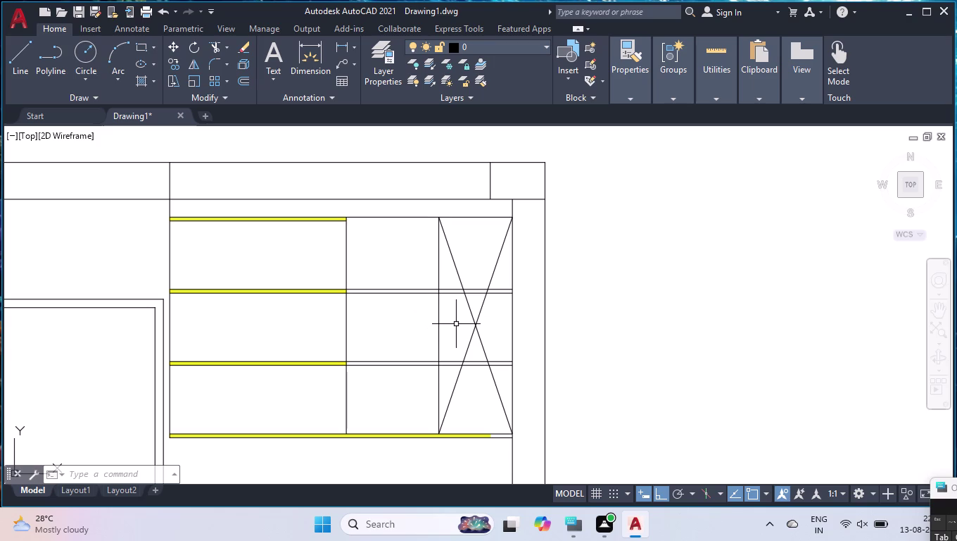
key(l)
key(Return)
text(M2)
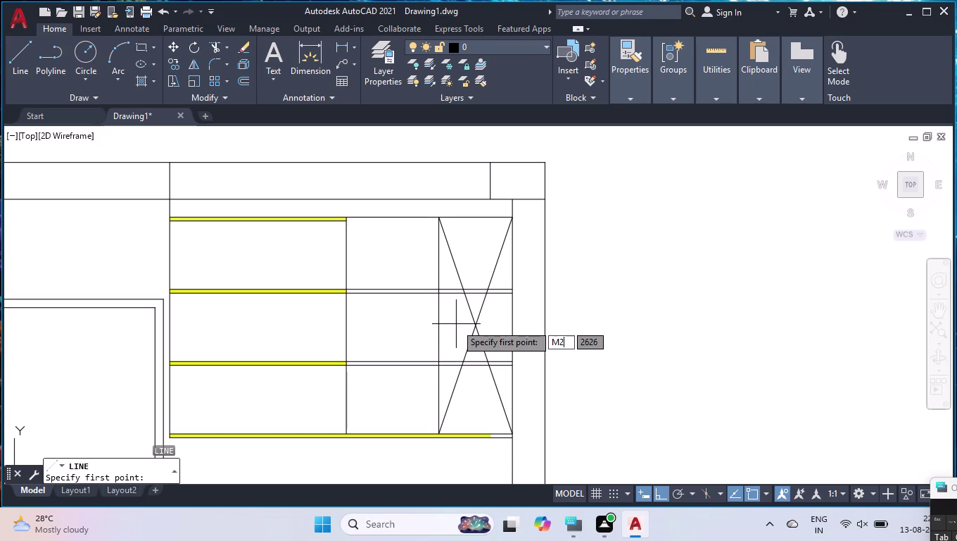
key(p)
key(Return)
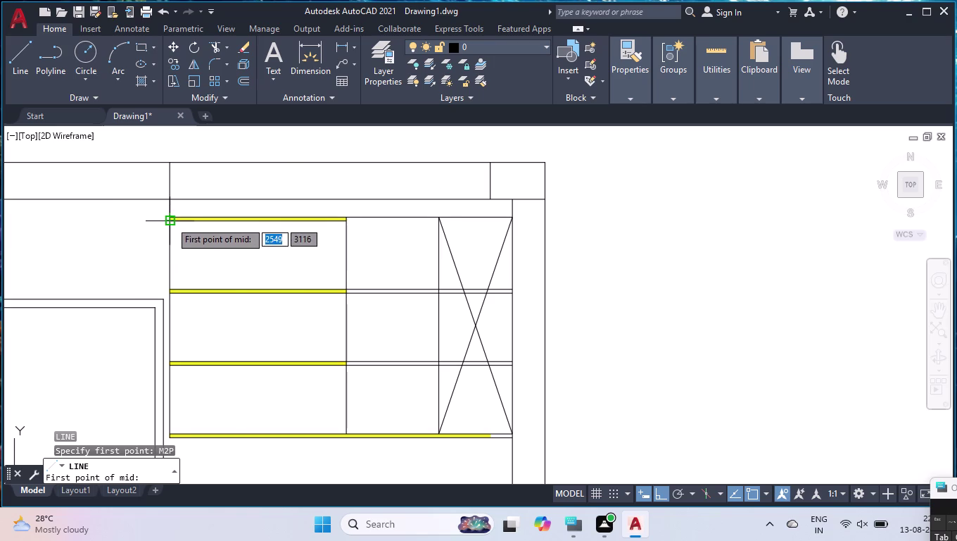
click(170, 221)
click(344, 223)
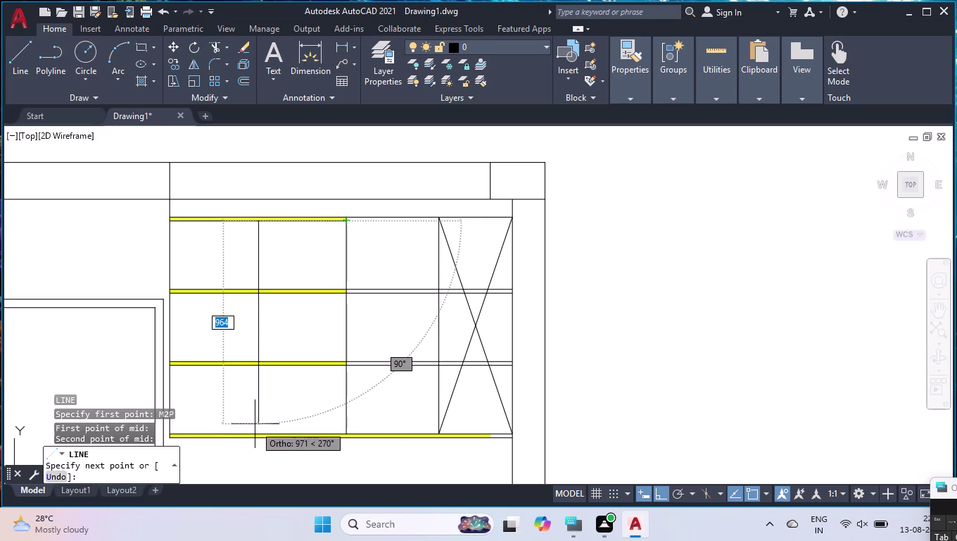
scroll(up, 3)
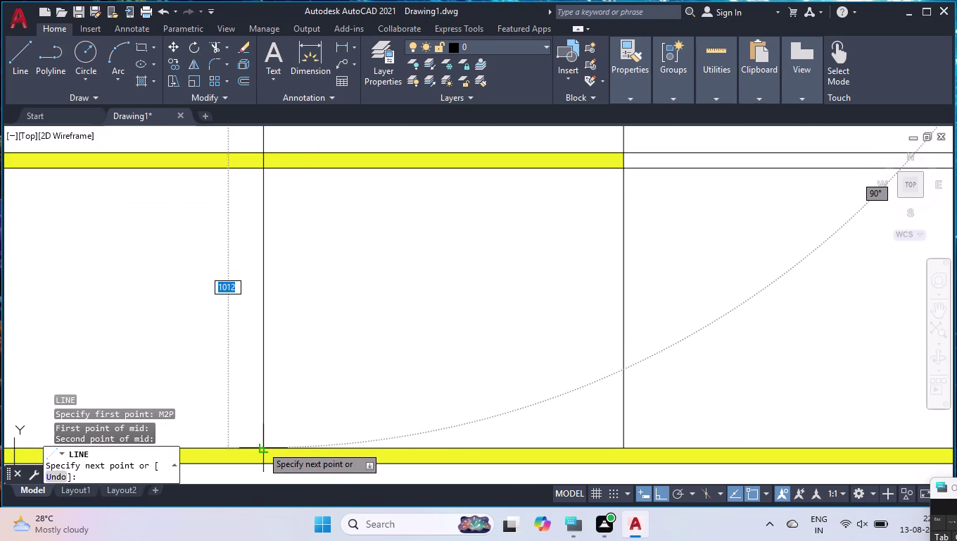
click(262, 445)
key(Return)
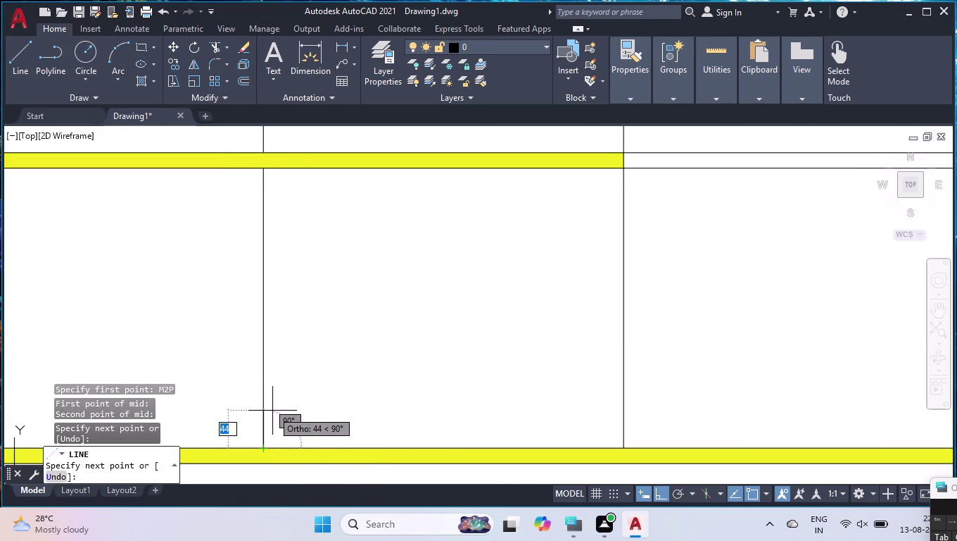
text(OD)
key(BackSpace)
Offset the vertical divider 5 units to its right.
text(FF)
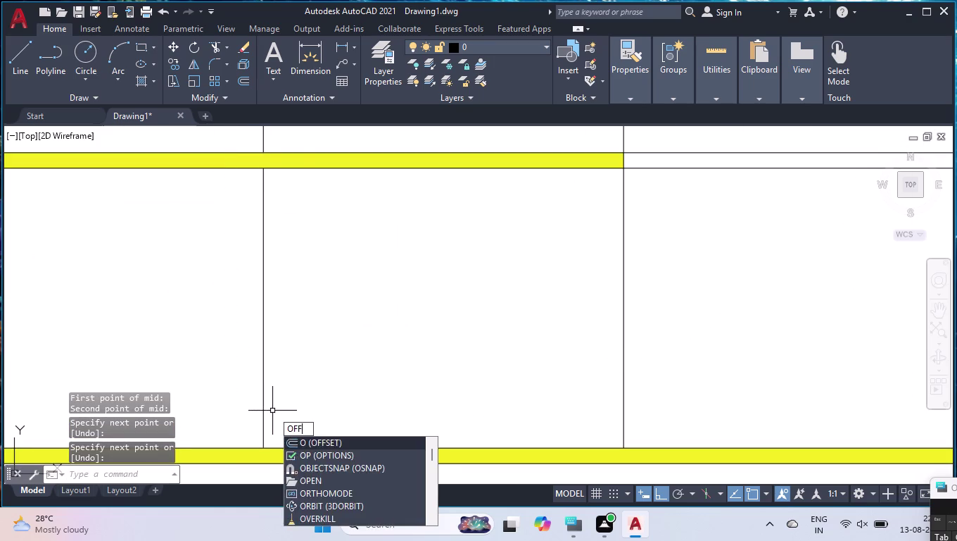
key(Return)
key(5)
key(Return)
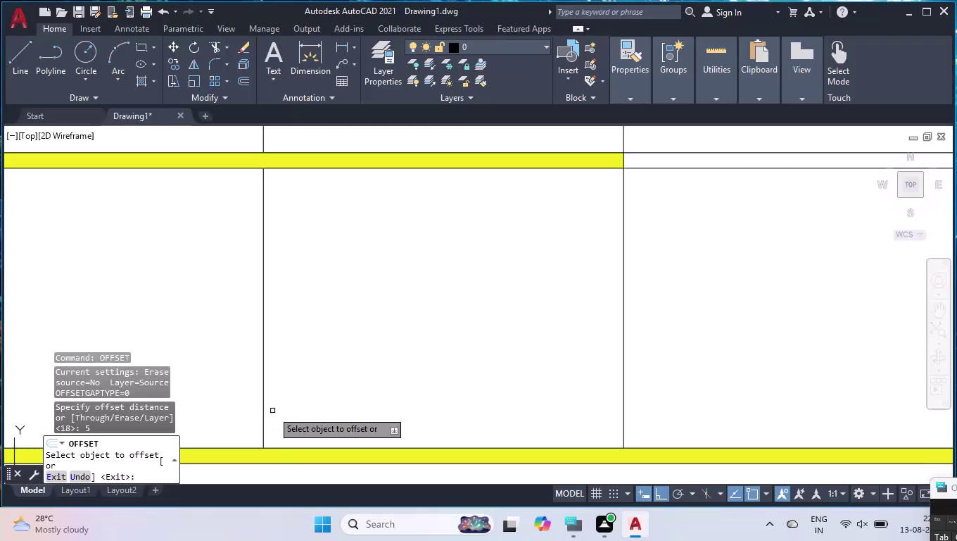
click(263, 334)
click(293, 335)
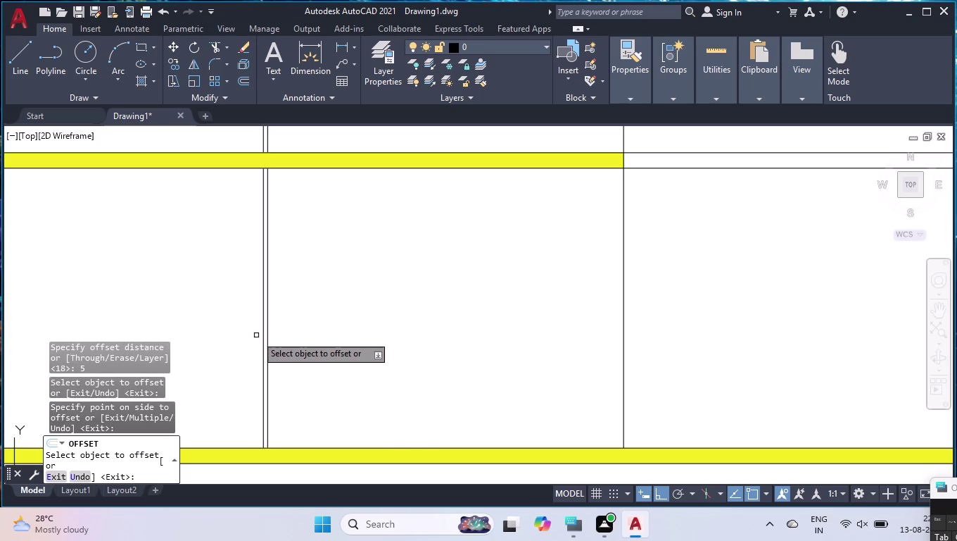
click(264, 333)
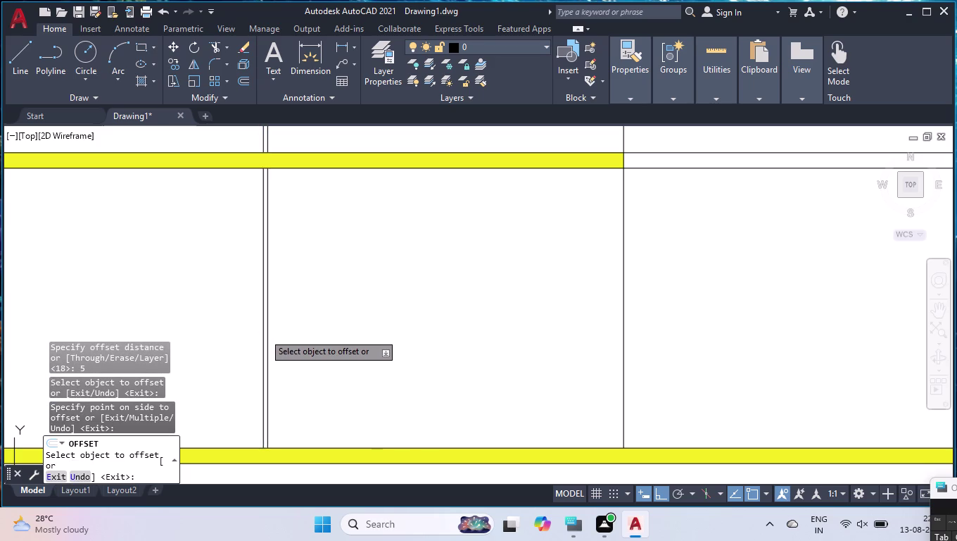
click(246, 334)
scroll(down, 3)
scroll(down, 3)
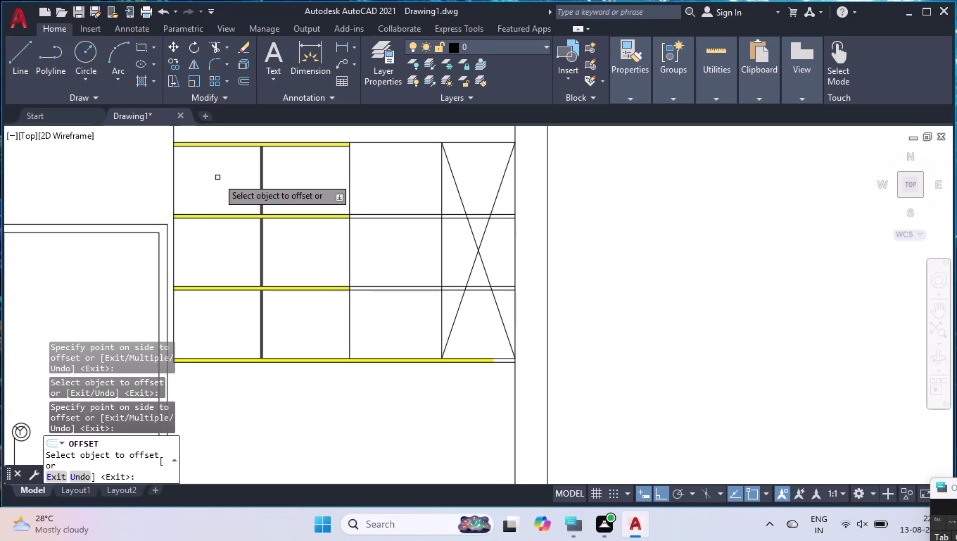
key(Return)
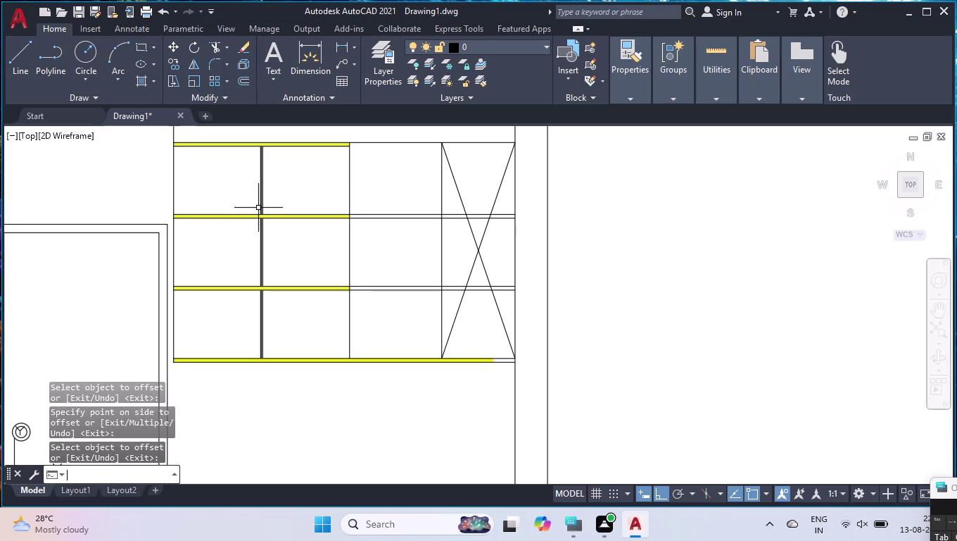
Repeat the offset command and cancel it without further changes.
click(238, 216)
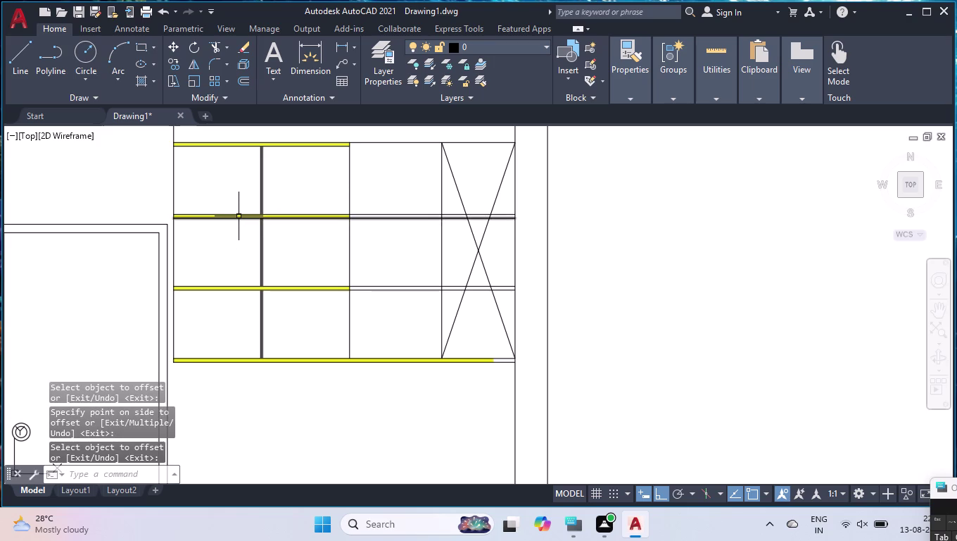
key(Return)
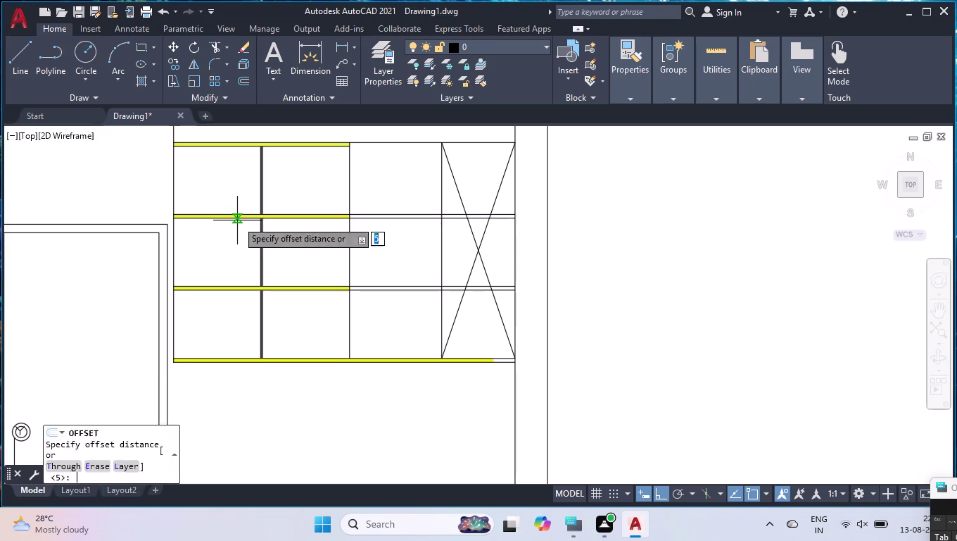
key(Return)
key(Return)
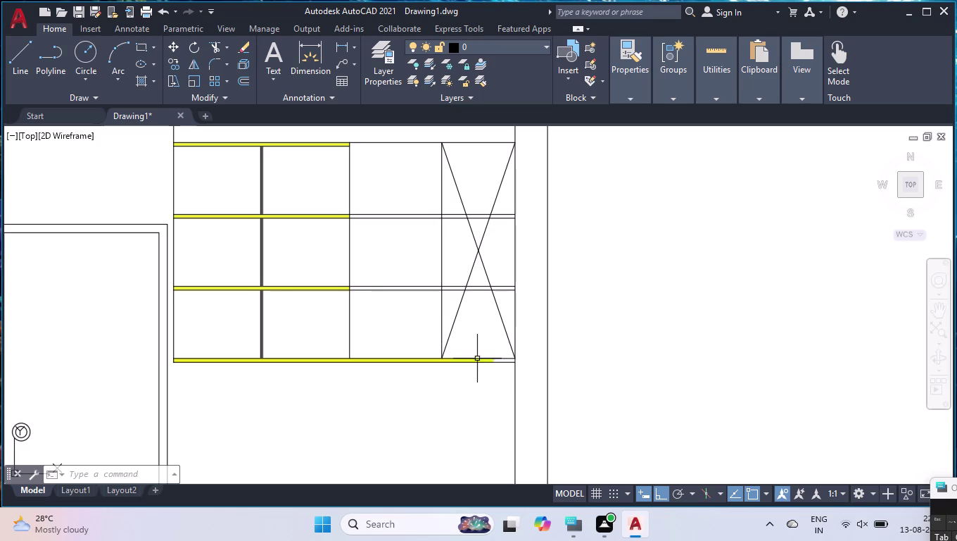
scroll(up, 3)
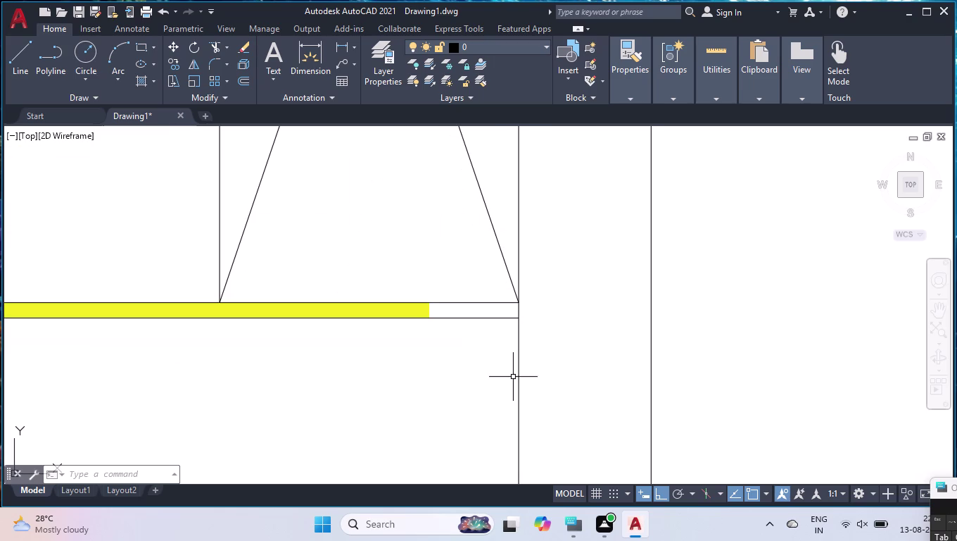
Draw a short line across the bottom strip where the yellow fill ends.
key(l)
key(Return)
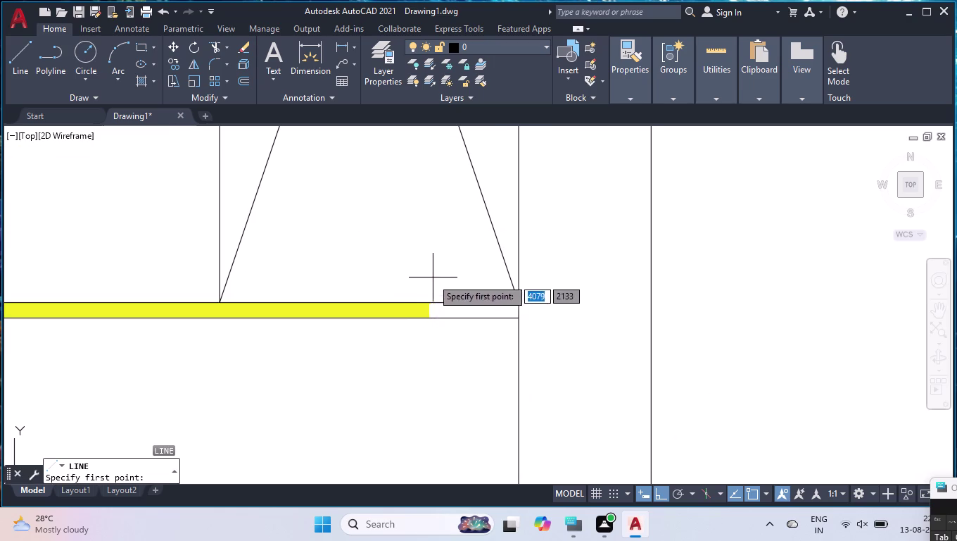
click(429, 318)
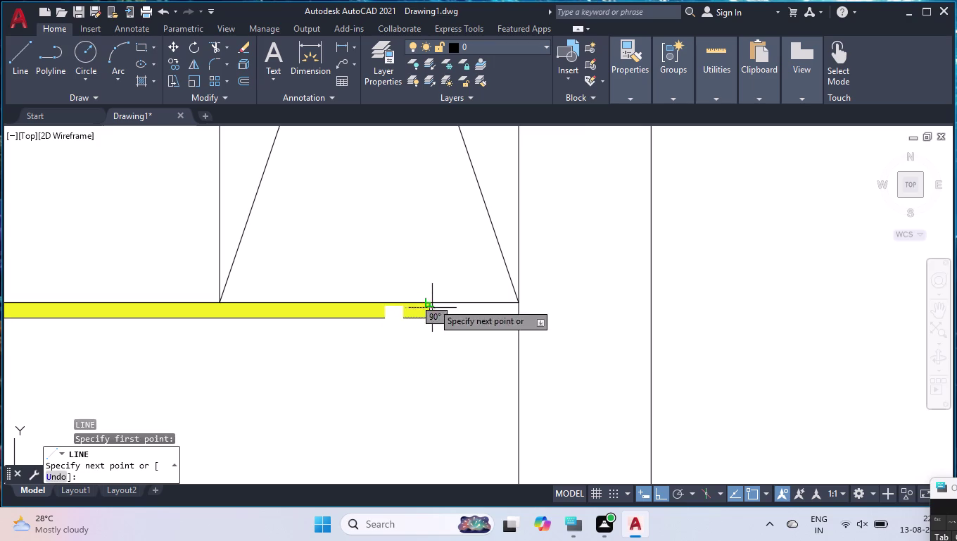
click(428, 249)
key(Return)
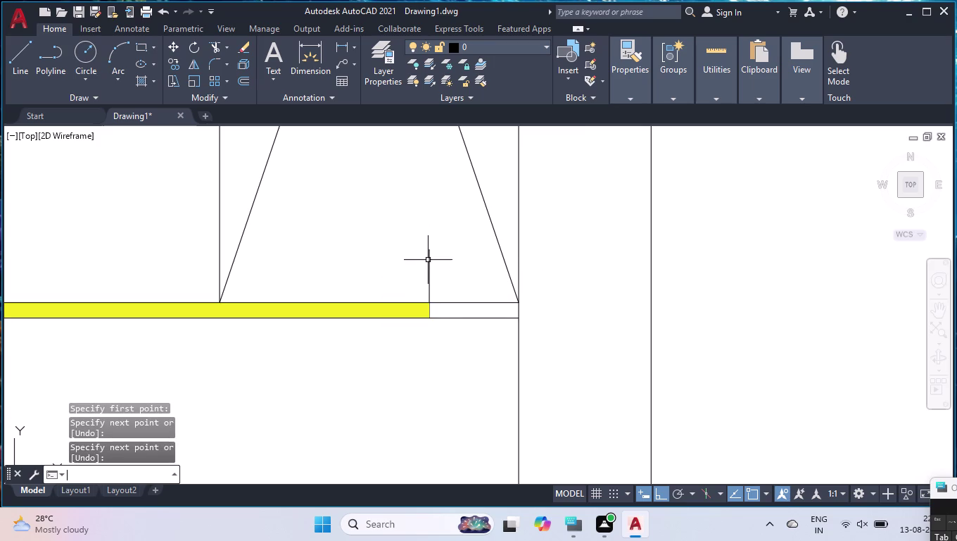
Trim the three leftover strip outline pieces beyond the closing line.
text(TR)
key(Return)
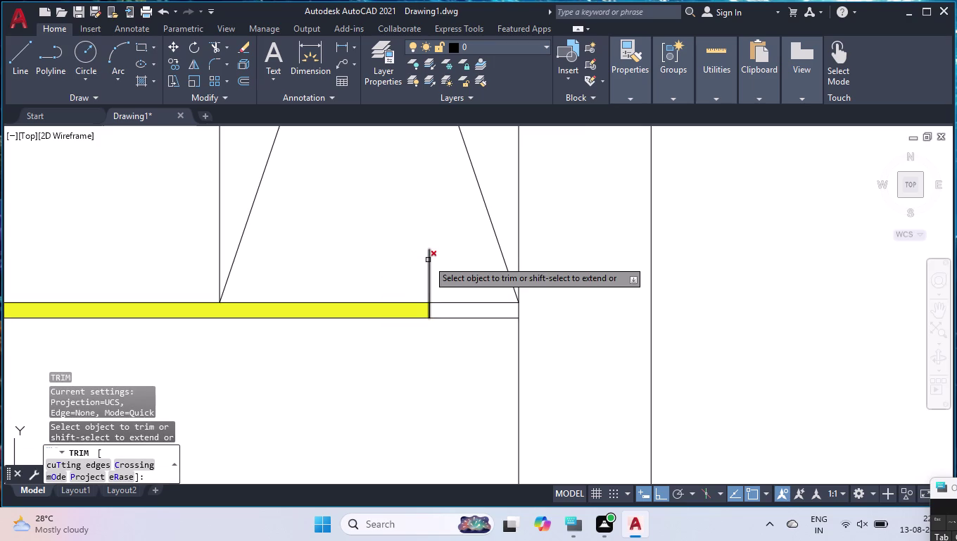
click(429, 261)
click(442, 318)
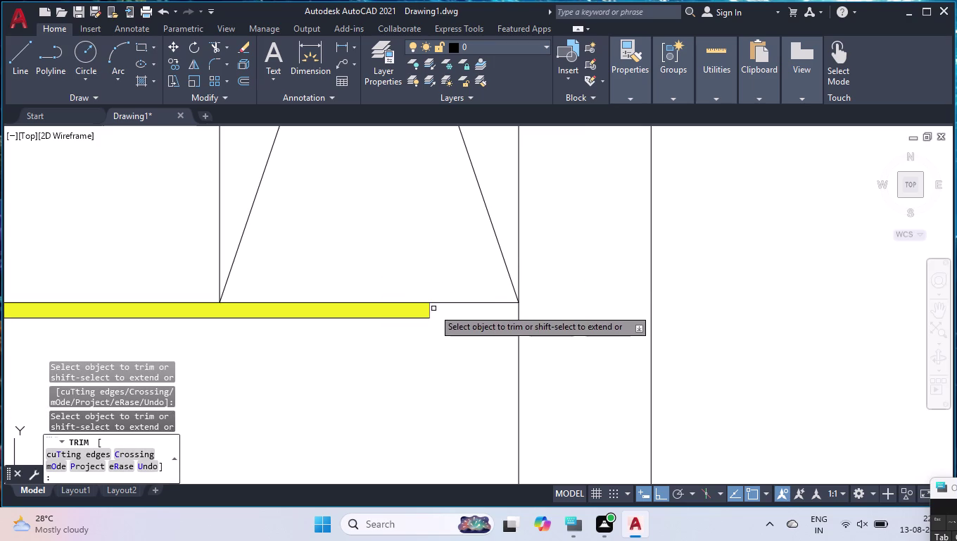
click(429, 310)
key(Return)
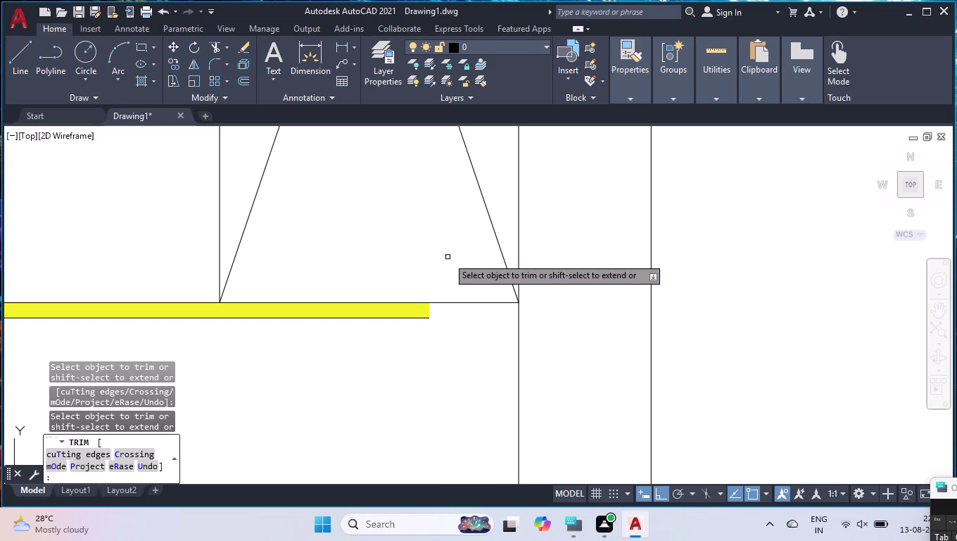
scroll(down, 3)
scroll(down, 3)
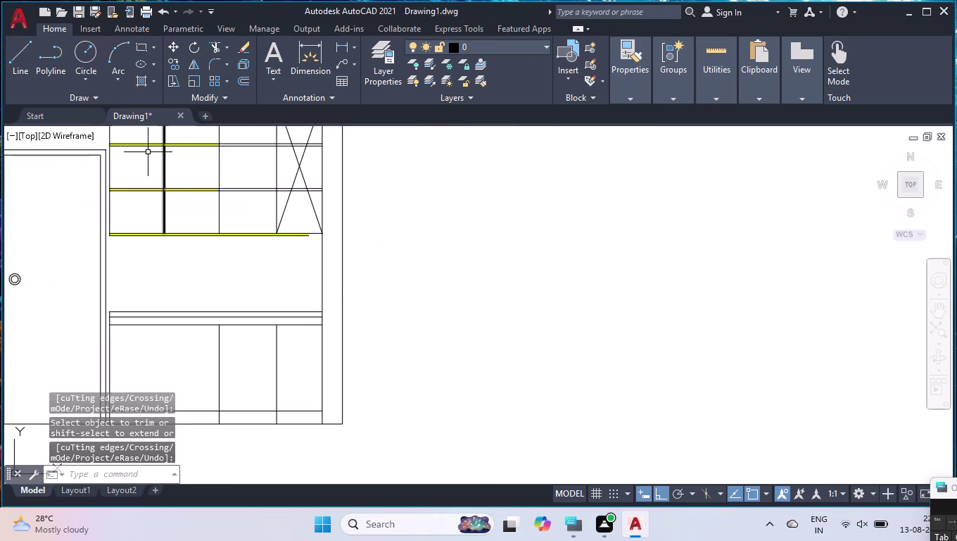
Offset the edges under the upper and middle shelf strips 18 units downward.
scroll(down, 3)
scroll(up, 3)
scroll(up, 3)
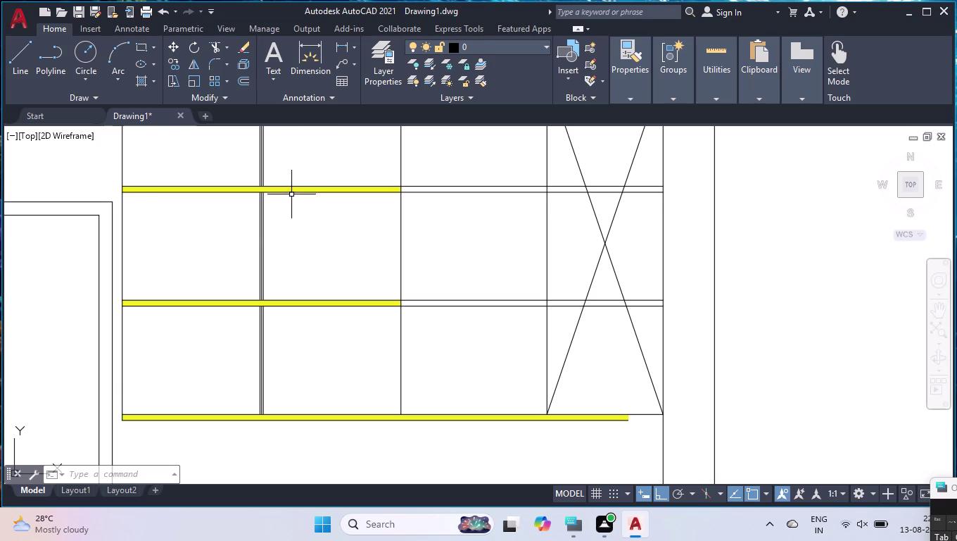
text(OFF)
key(Return)
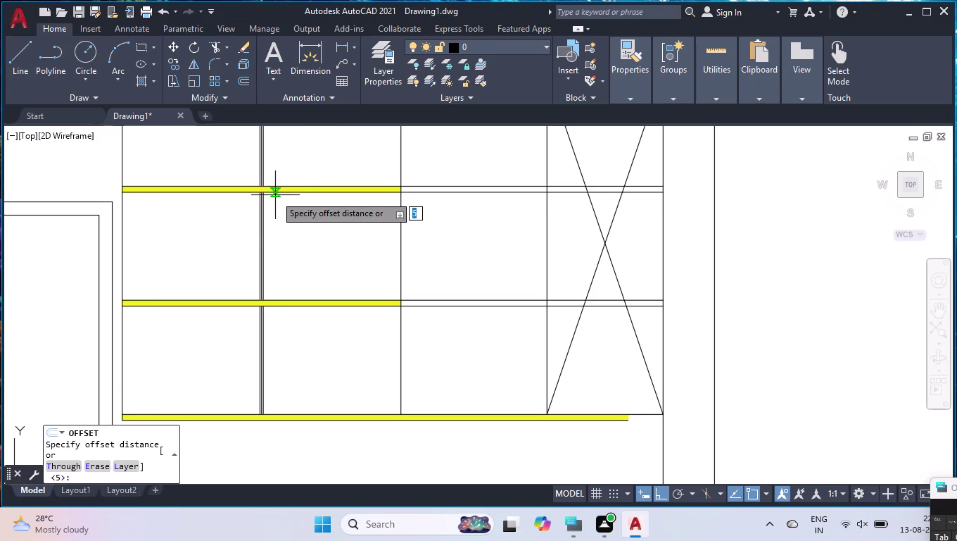
text(1)
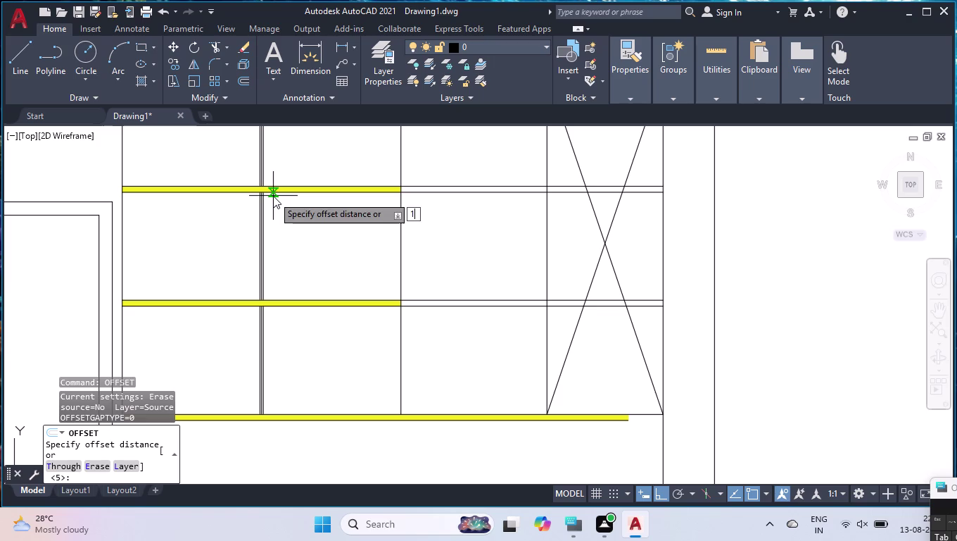
text(8)
key(Return)
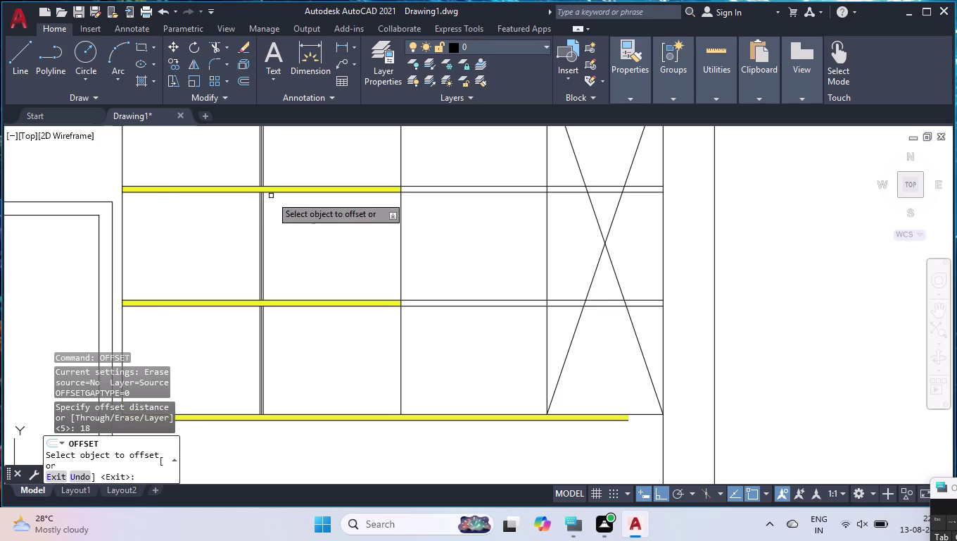
click(272, 191)
click(279, 216)
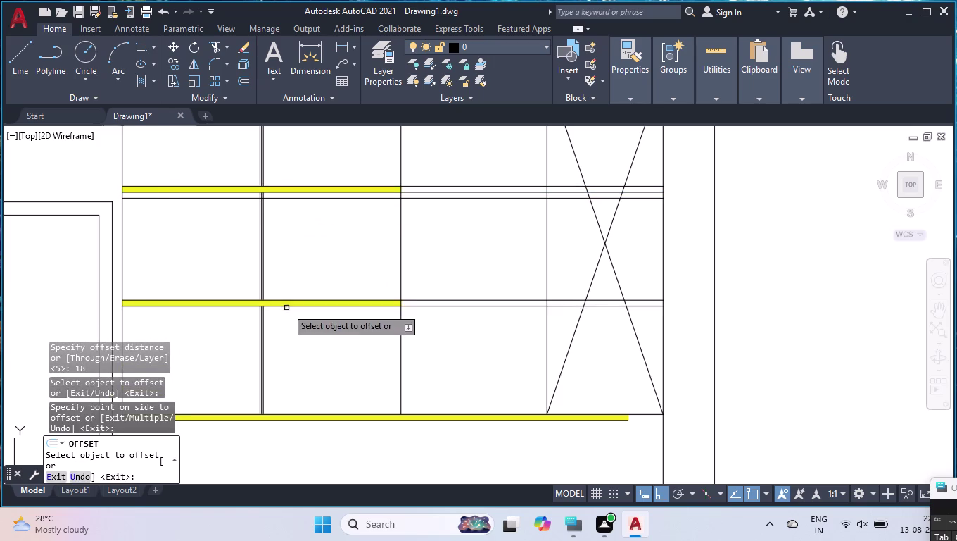
click(286, 307)
click(289, 324)
key(Return)
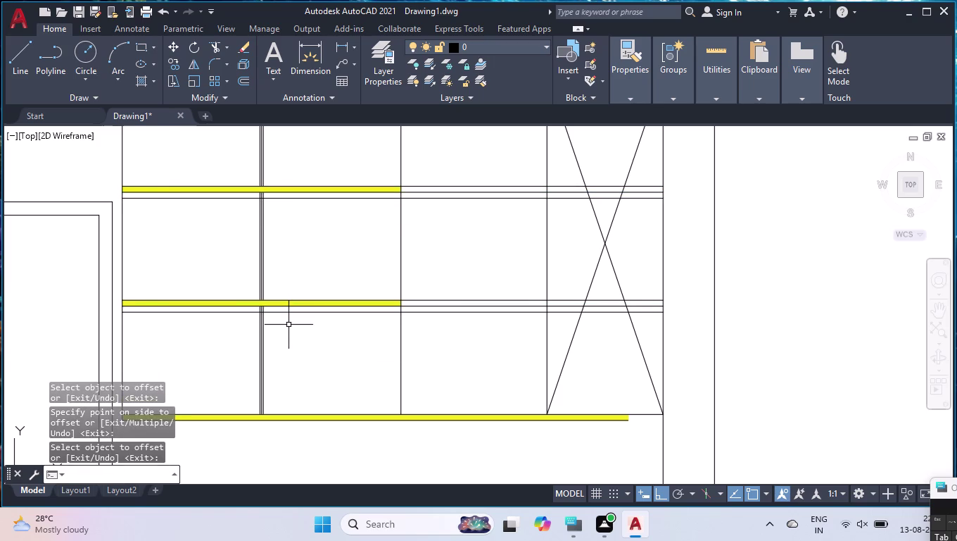
Trim the stray segments beside the upper and middle strips.
text(TR)
key(Return)
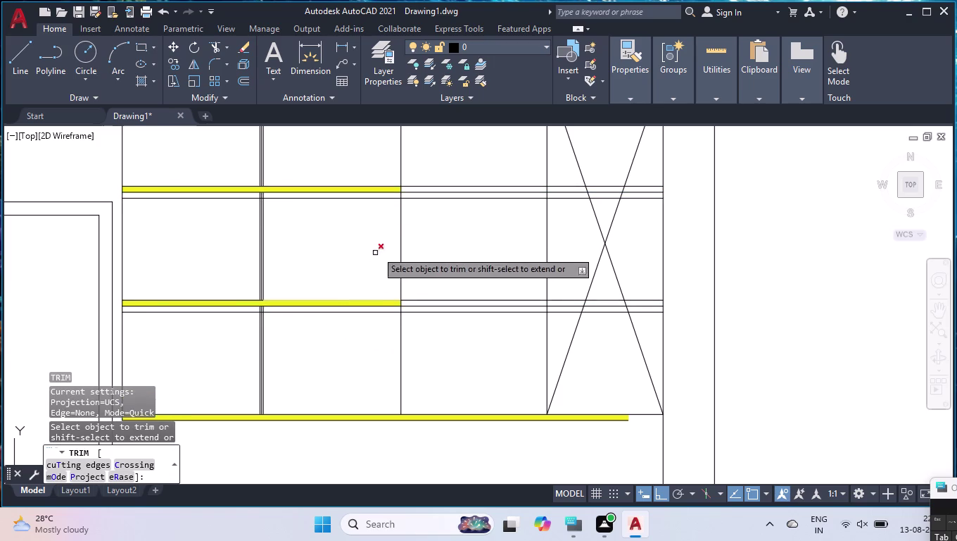
click(457, 200)
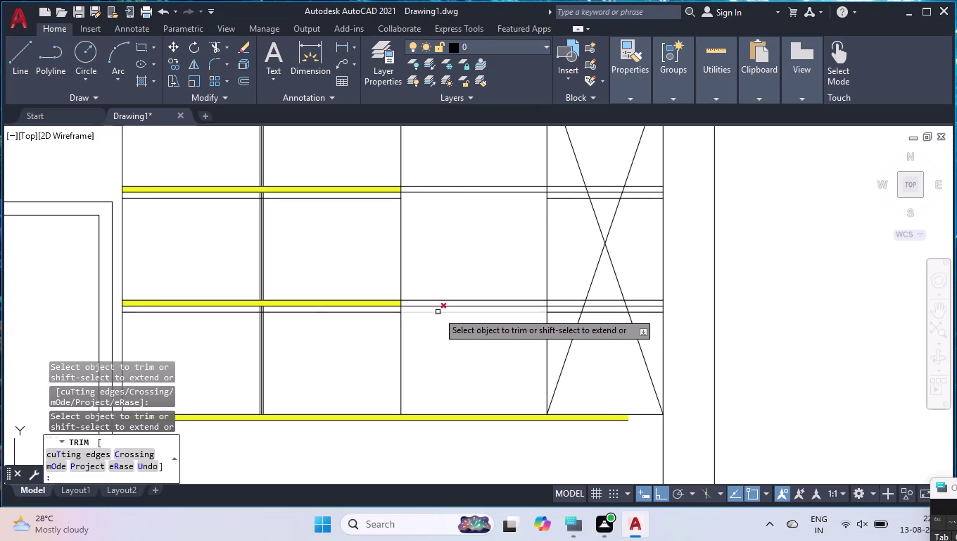
click(438, 312)
key(Return)
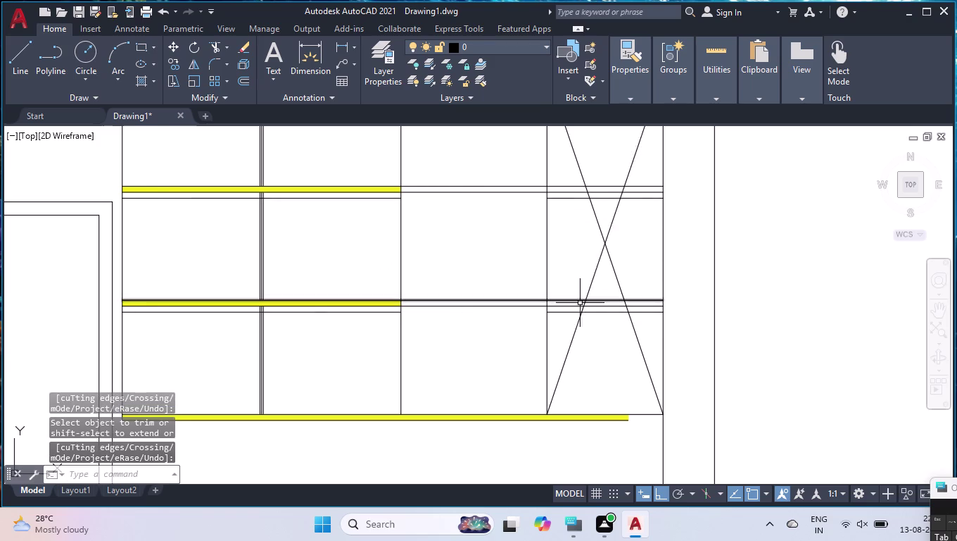
Delete the two extra shelf lines inside the X-marked box.
click(593, 316)
click(594, 311)
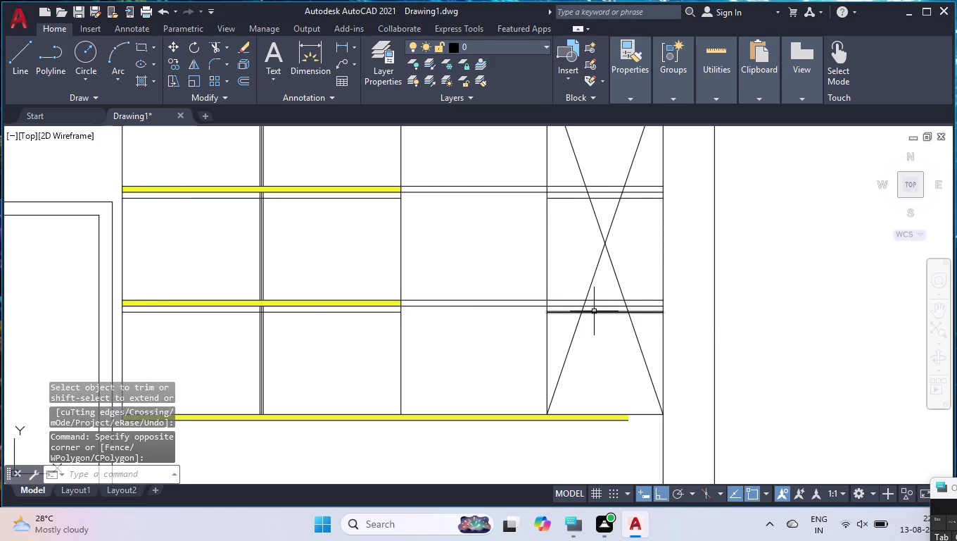
click(594, 311)
click(609, 199)
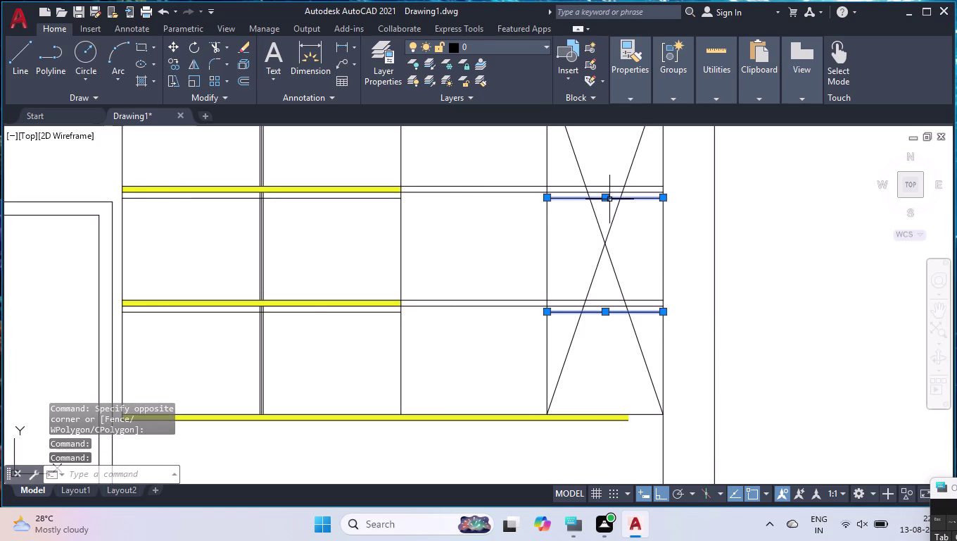
key(Delete)
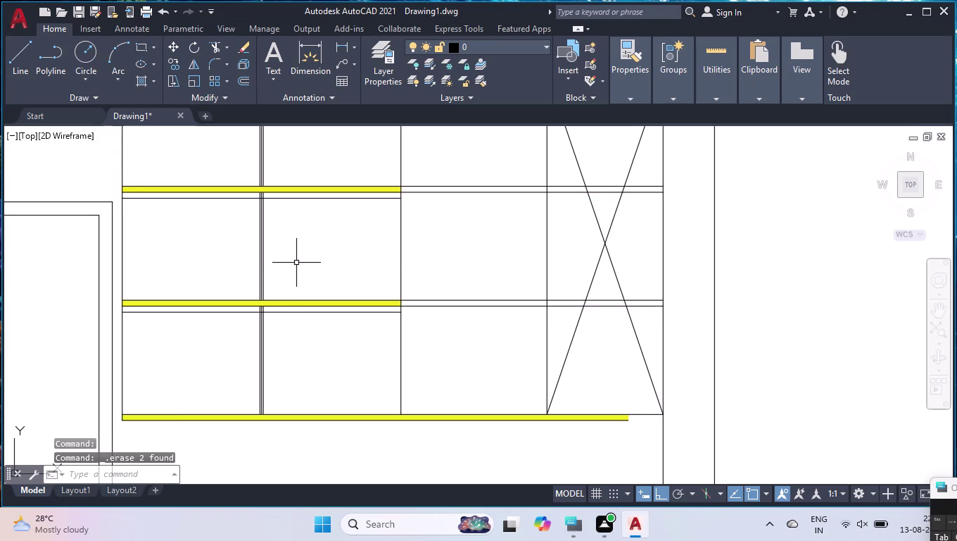
key(h)
key(Return)
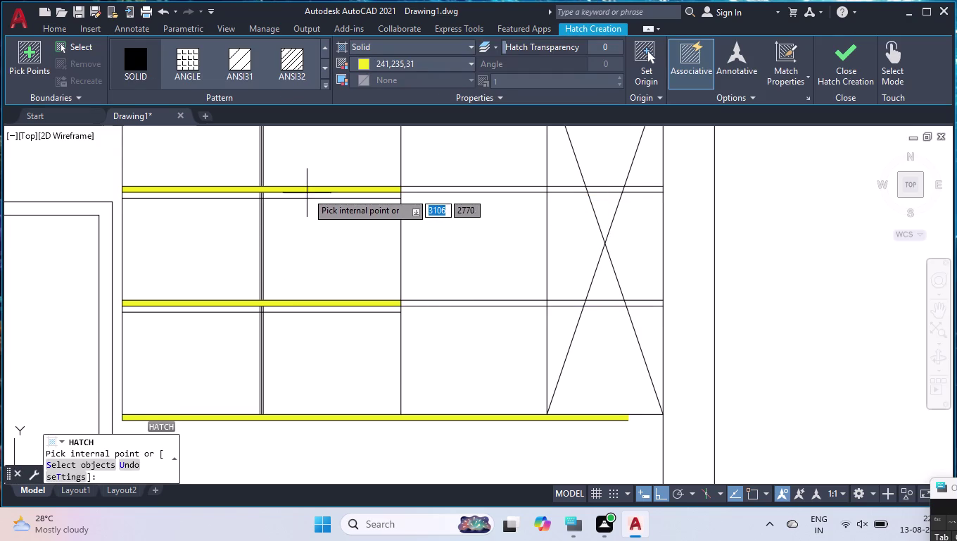
Delete the old yellow shelf hatch and start solid yellow fill of the left strip segments.
key(Return)
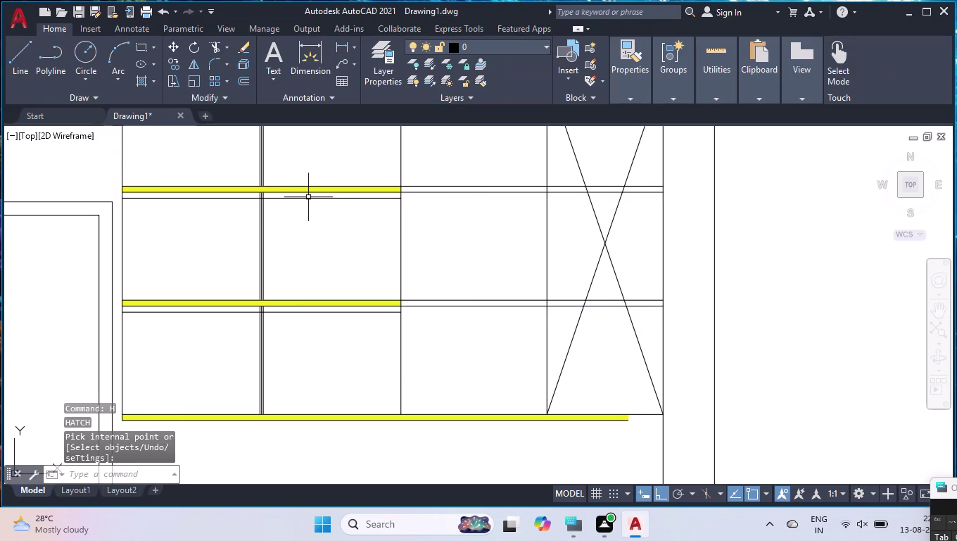
click(220, 190)
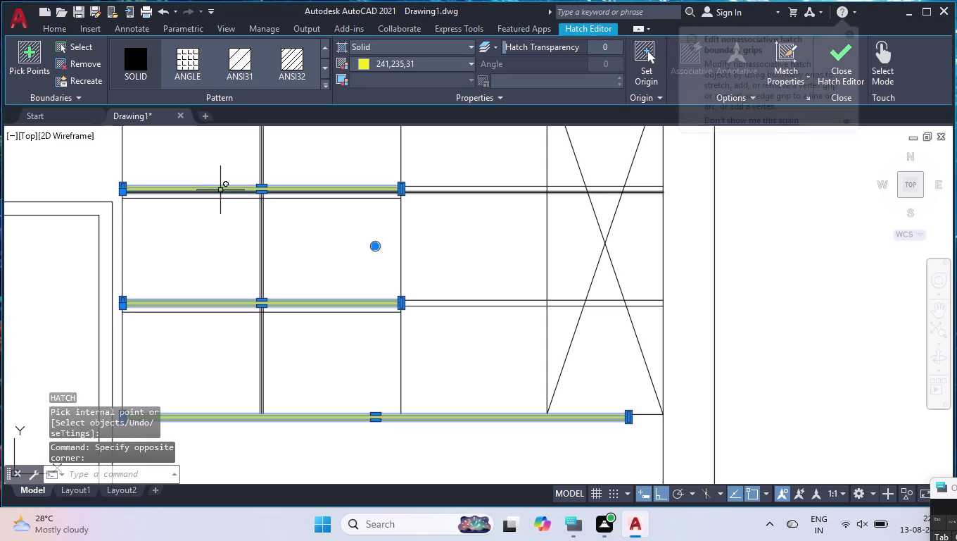
key(Delete)
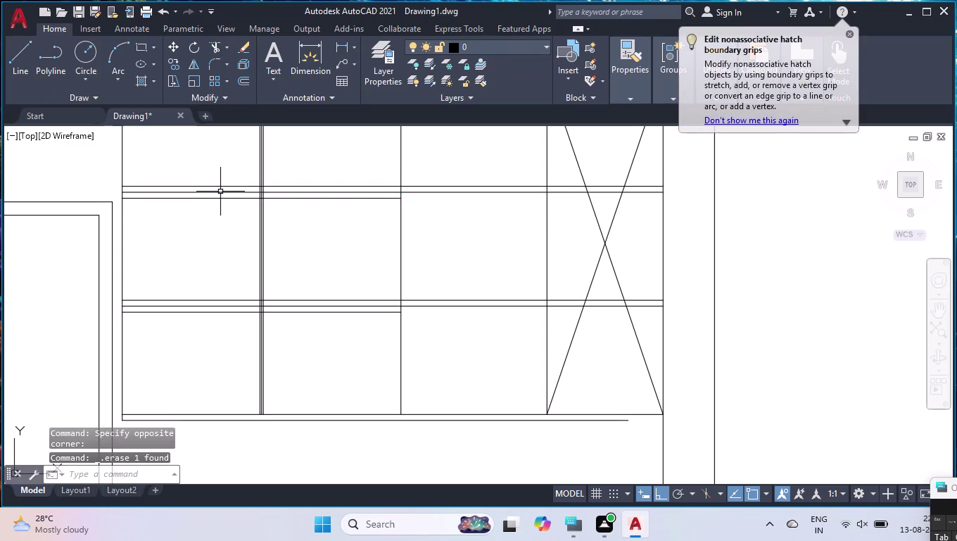
key(h)
key(Return)
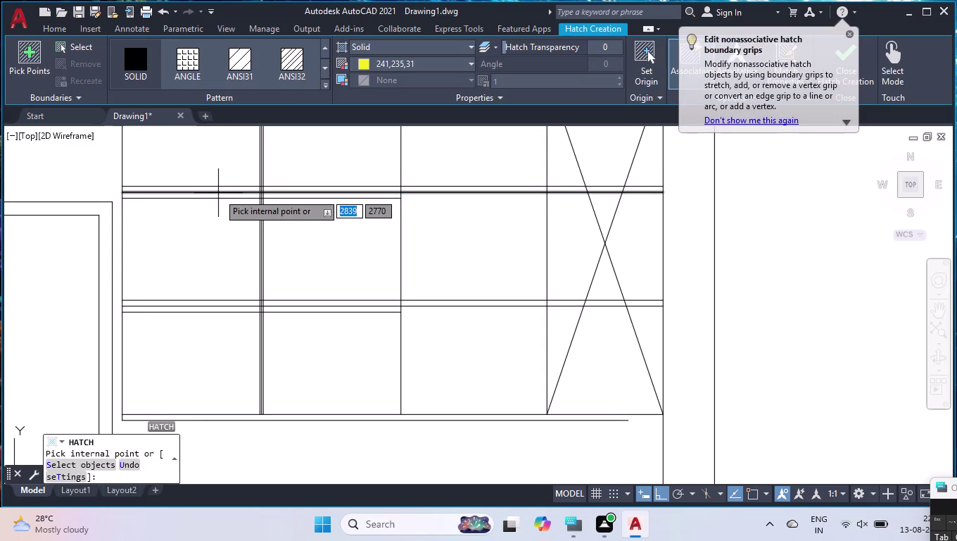
click(217, 195)
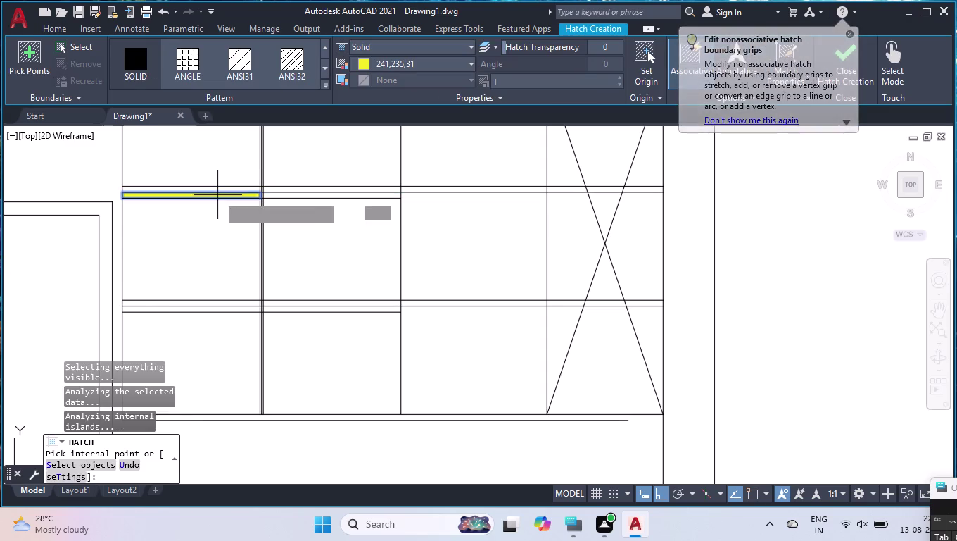
scroll(up, 3)
scroll(up, 3)
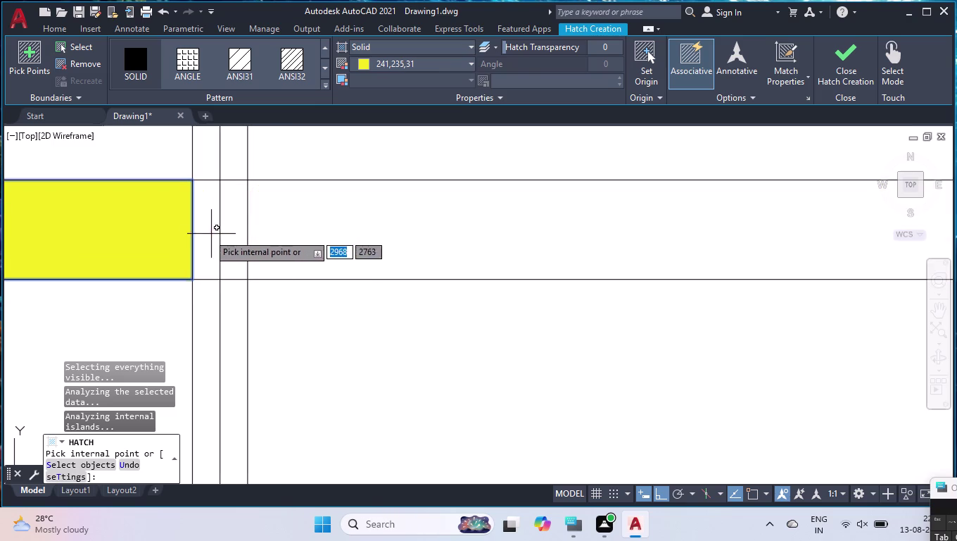
click(206, 233)
click(230, 226)
click(268, 218)
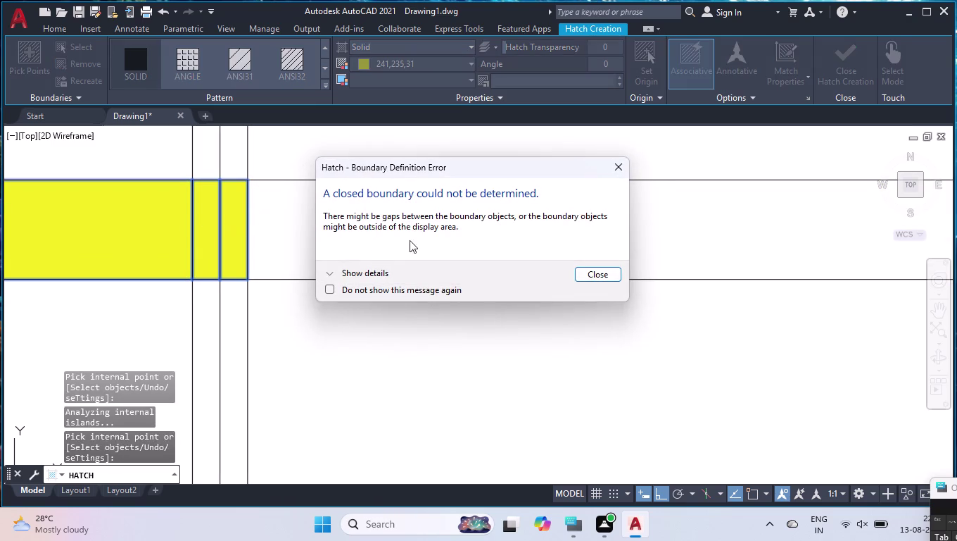
click(584, 273)
scroll(down, 3)
scroll(down, 3)
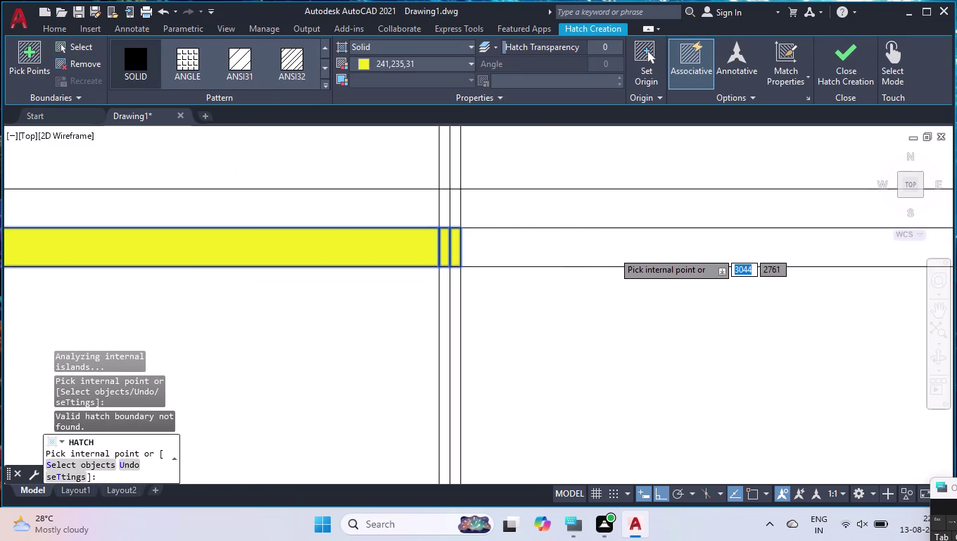
scroll(down, 3)
Fill the middle, remaining and top shelf strip pieces with solid yellow.
click(641, 252)
scroll(down, 3)
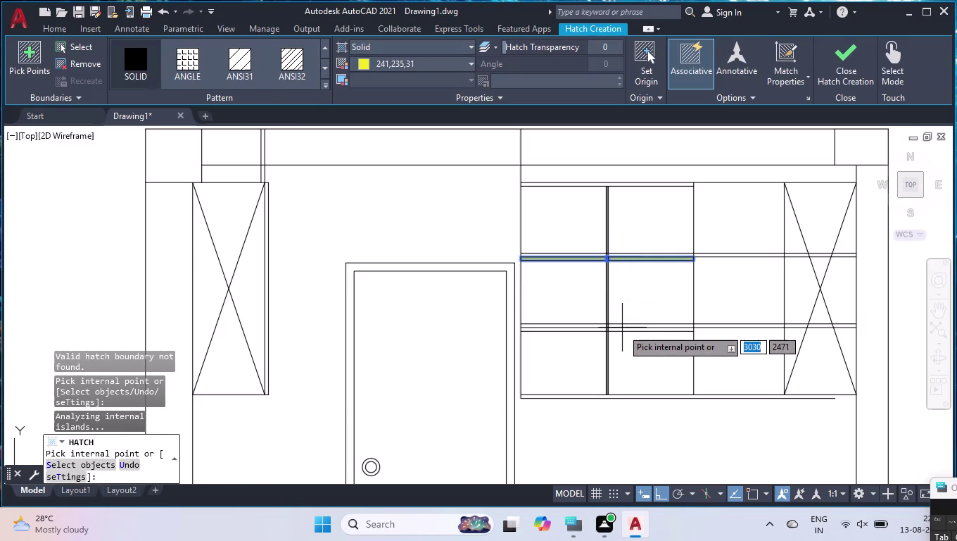
scroll(up, 3)
click(632, 326)
click(500, 332)
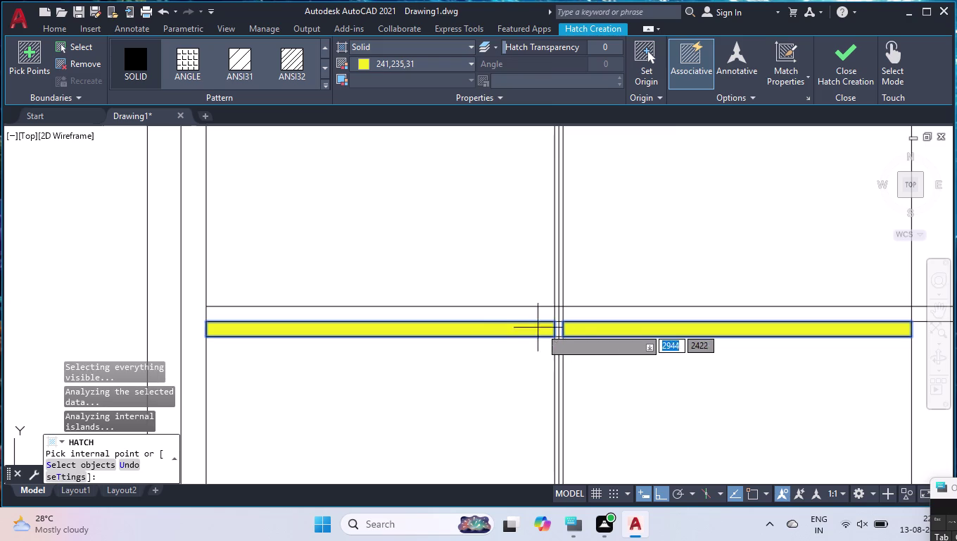
scroll(up, 3)
click(600, 345)
click(627, 339)
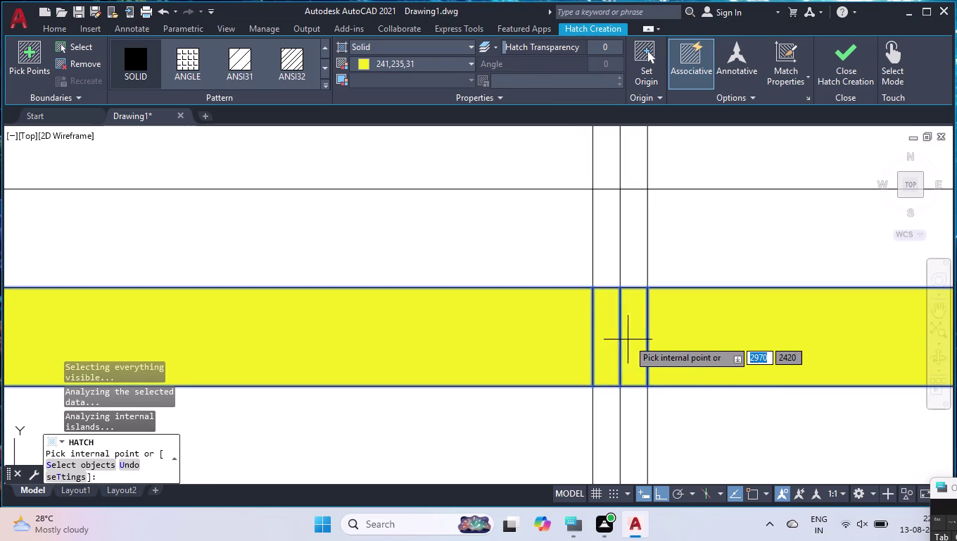
scroll(down, 3)
scroll(down, 3)
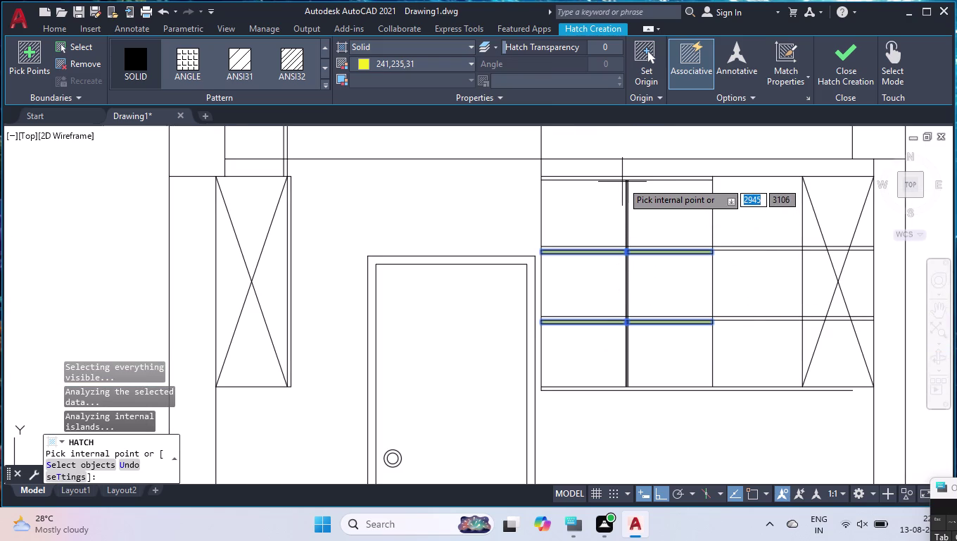
click(622, 178)
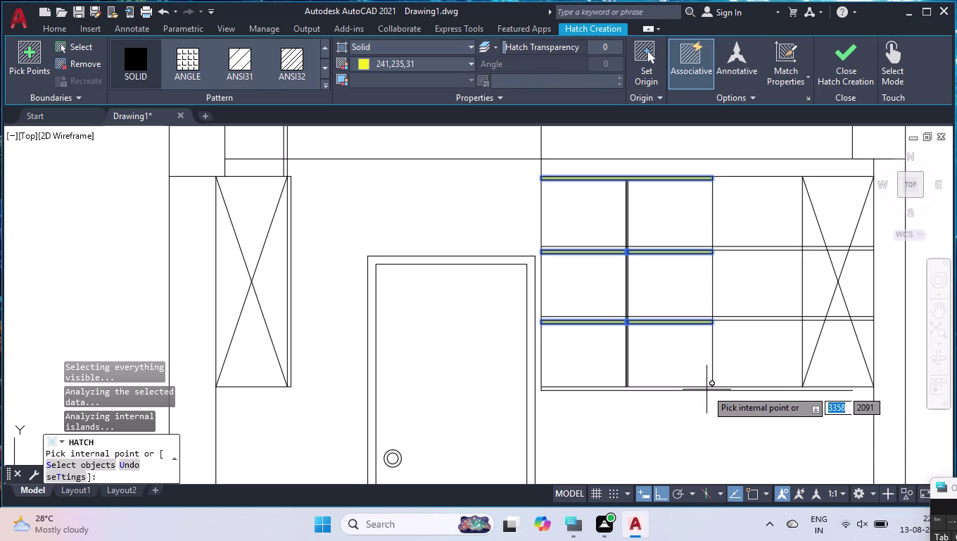
key(Return)
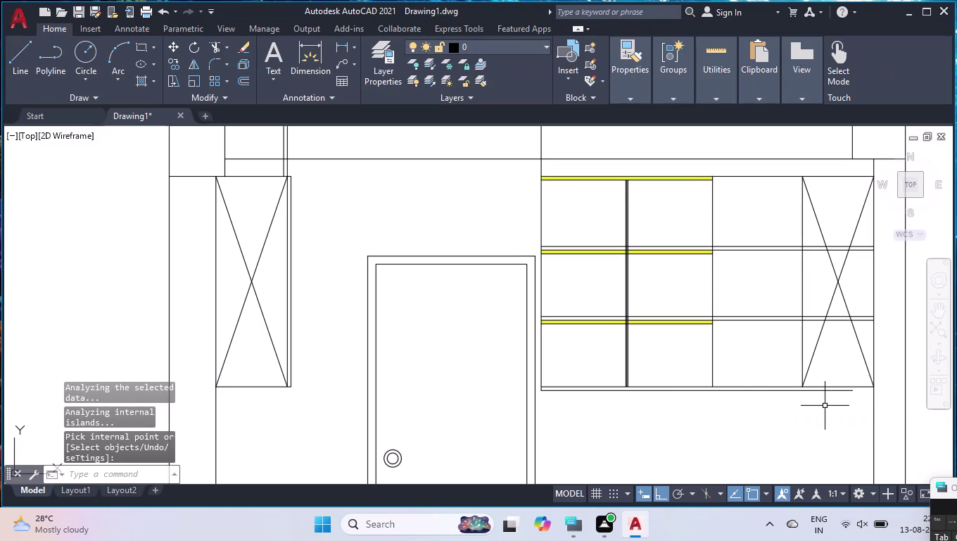
Draw a short vertical line closing the bottom strip's open end.
key(l)
key(Return)
scroll(up, 3)
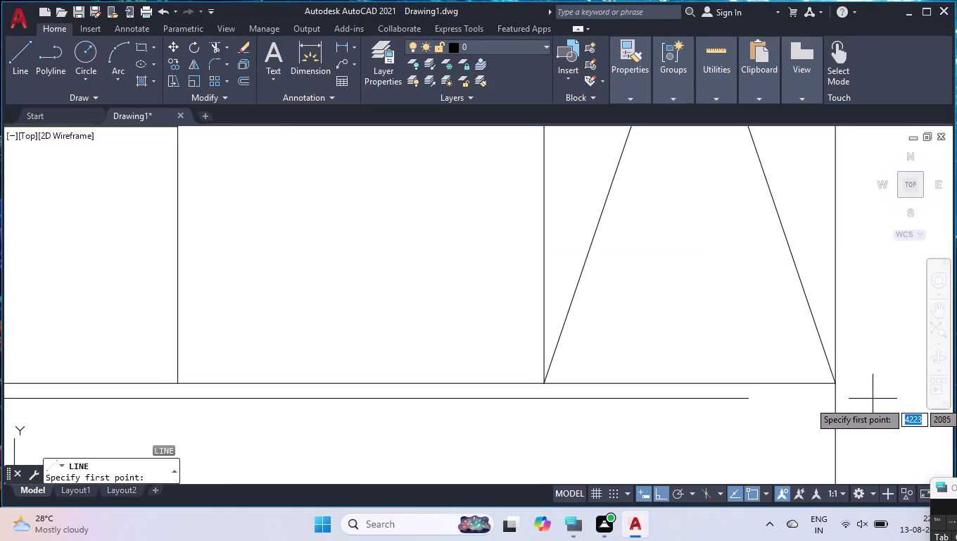
scroll(up, 3)
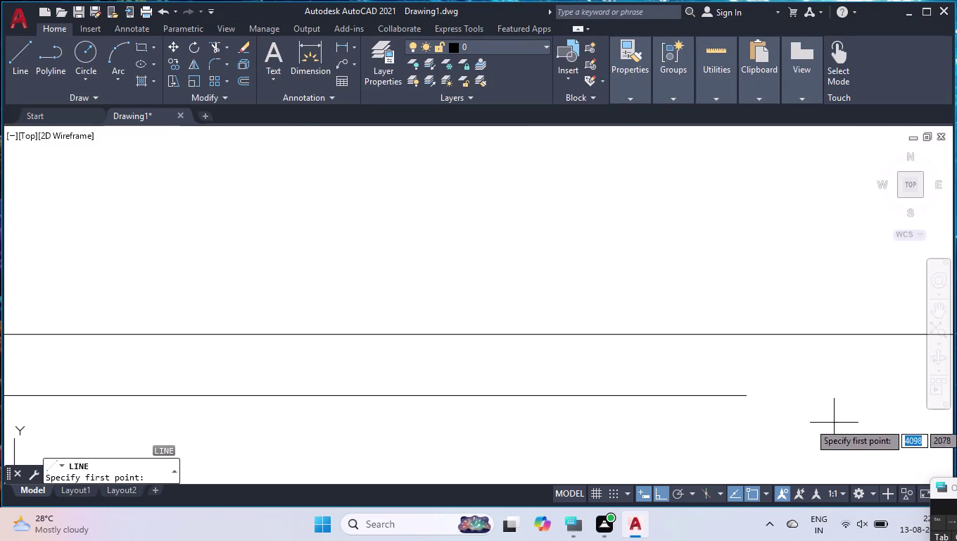
click(744, 398)
click(740, 243)
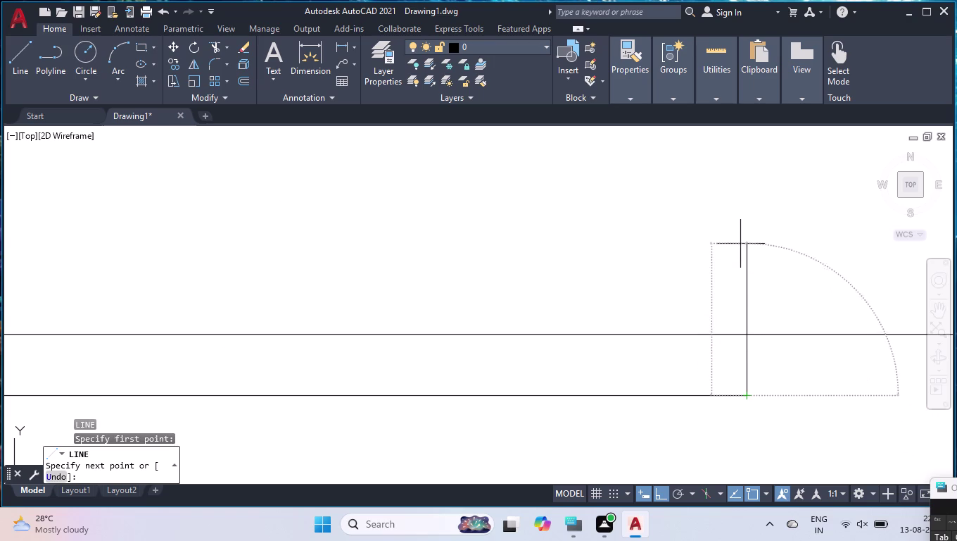
key(Return)
scroll(down, 3)
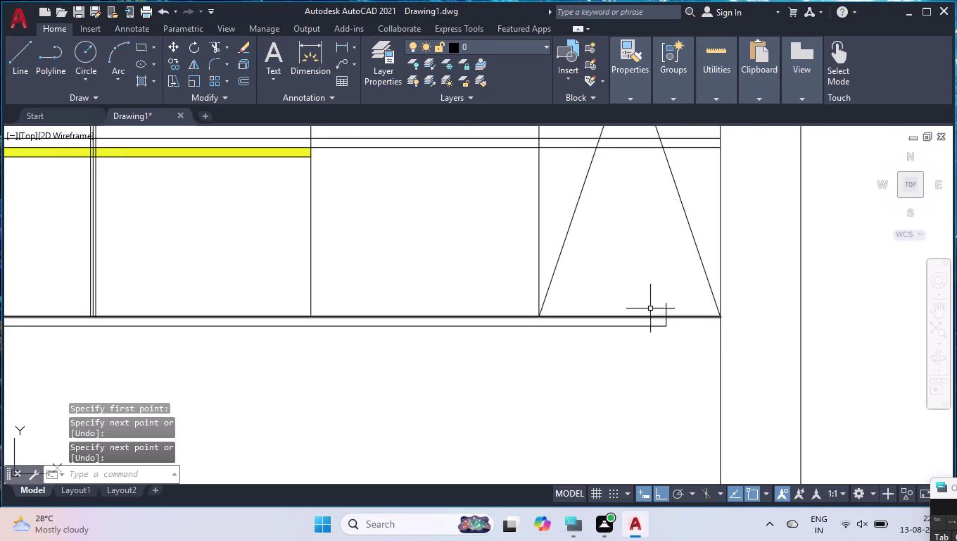
scroll(down, 3)
scroll(up, 3)
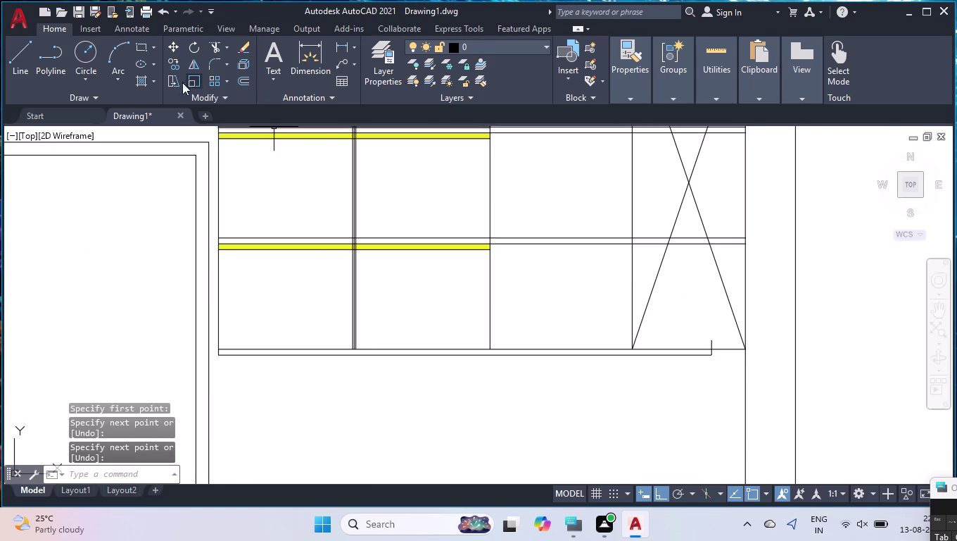
click(141, 86)
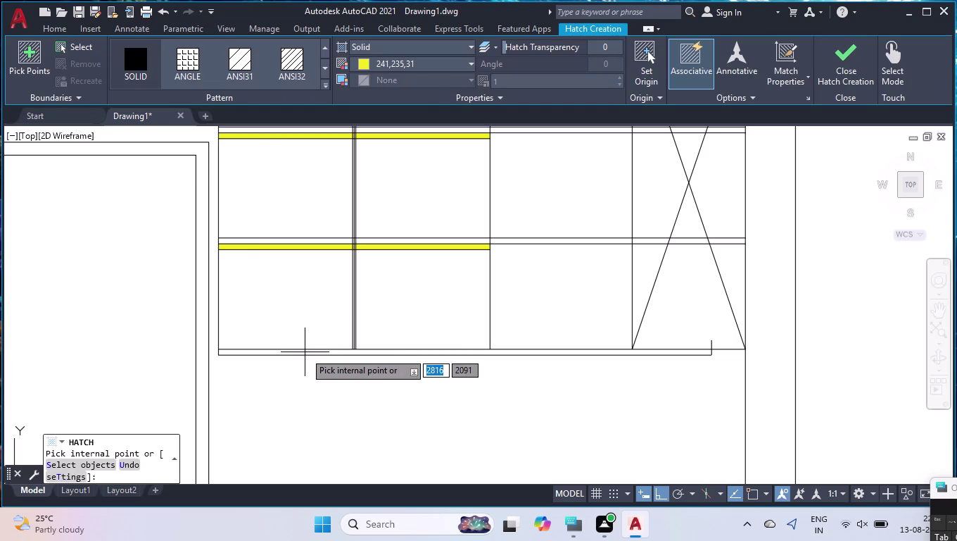
Fill the bottom shelf strip solid yellow, then pick the three yellow strips.
click(305, 352)
key(Return)
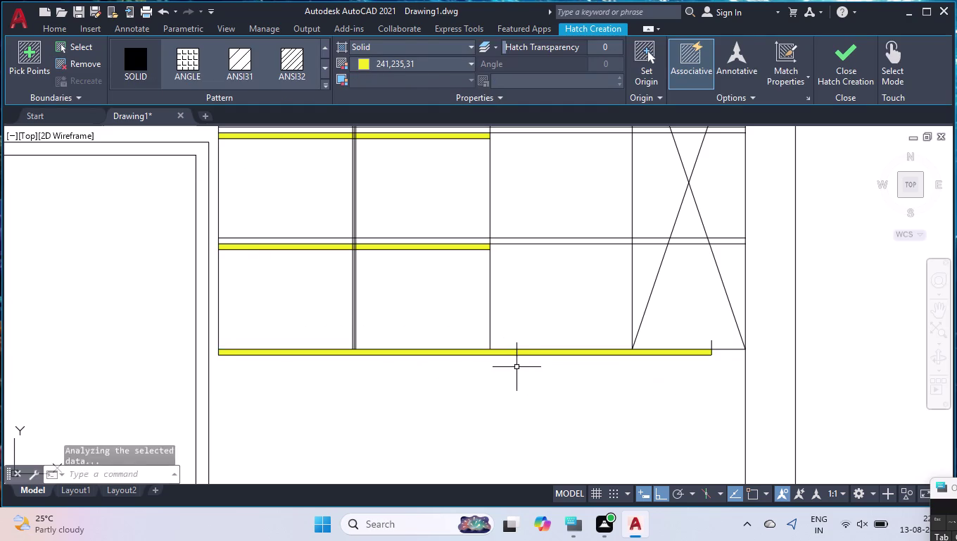
click(712, 341)
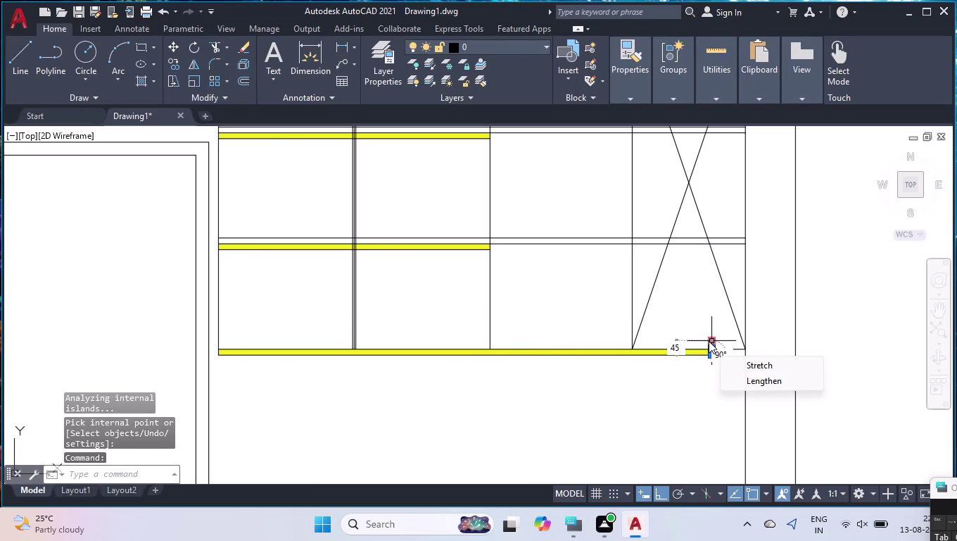
click(544, 356)
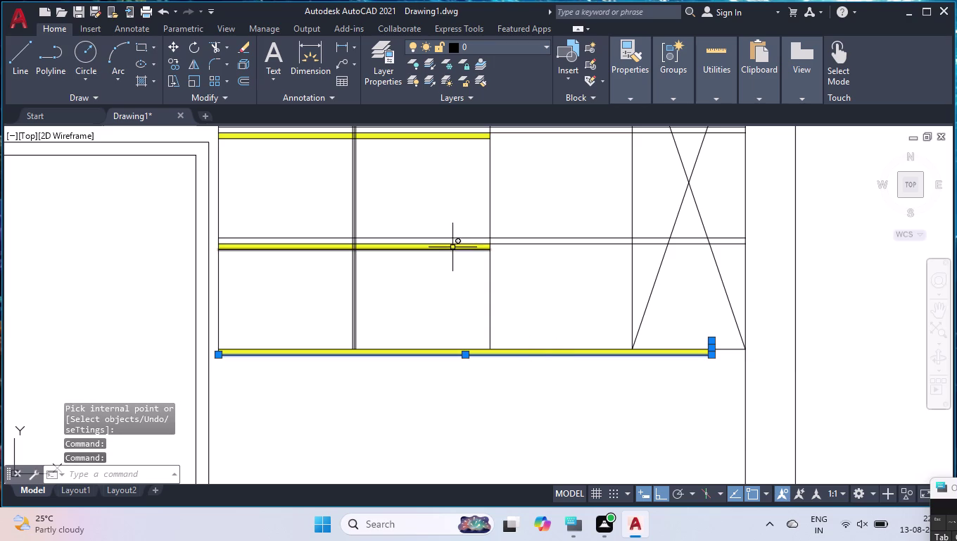
click(453, 250)
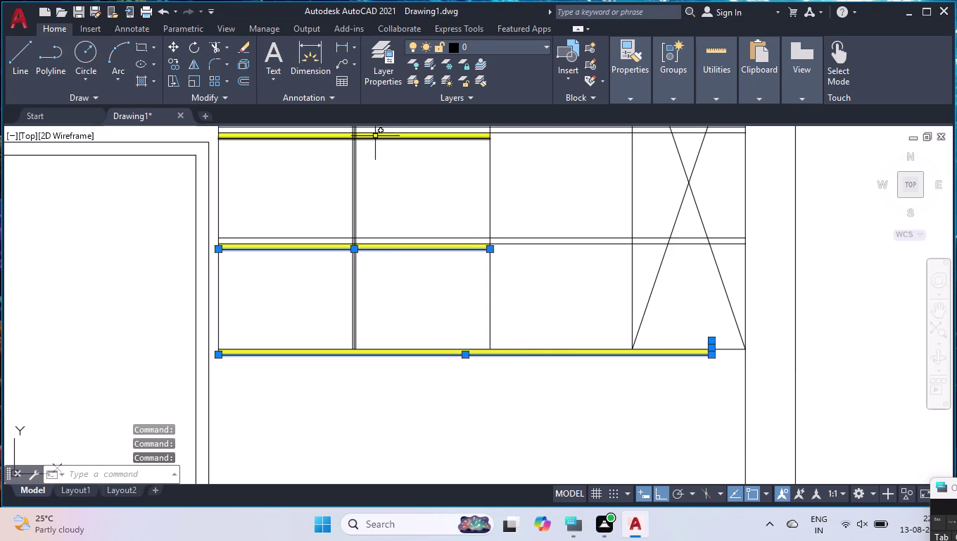
click(376, 139)
scroll(down, 3)
scroll(up, 3)
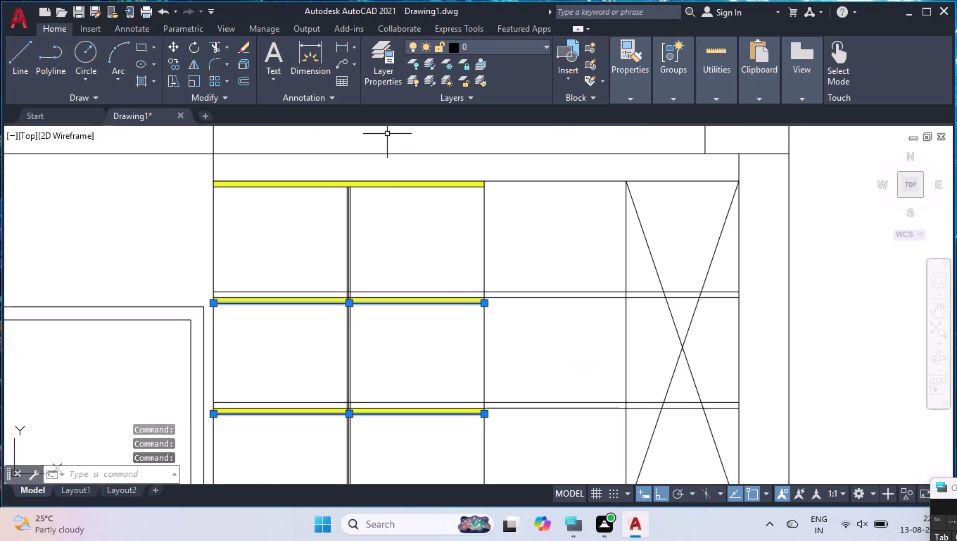
click(395, 187)
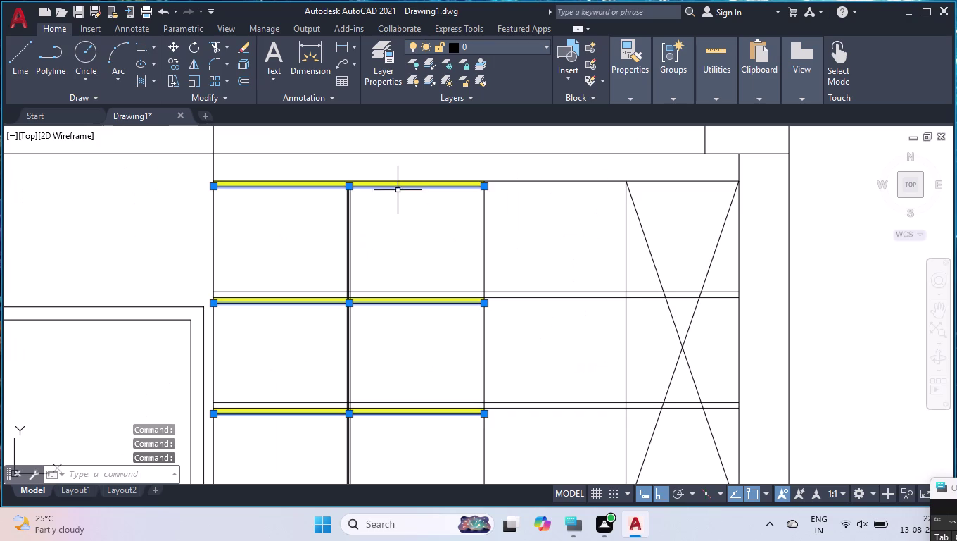
key(Return)
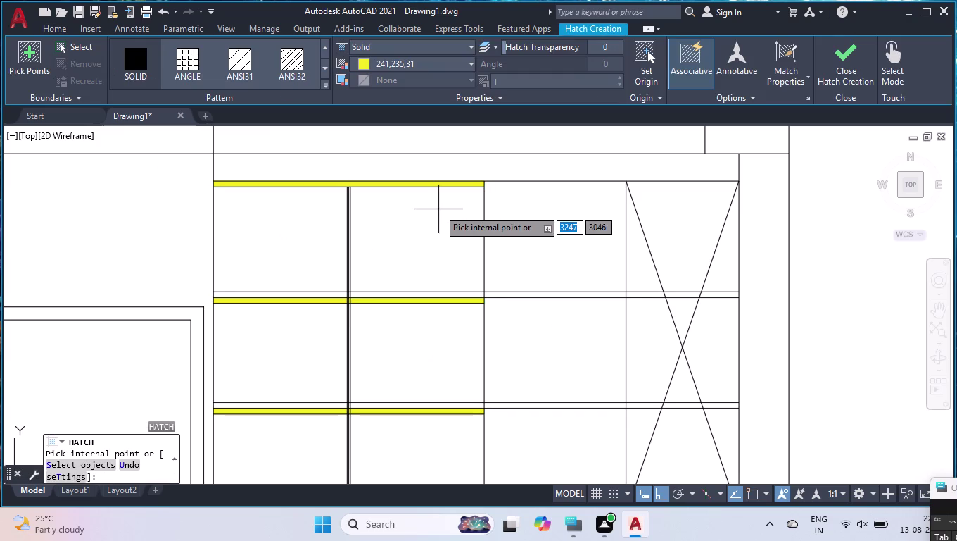
key(Delete)
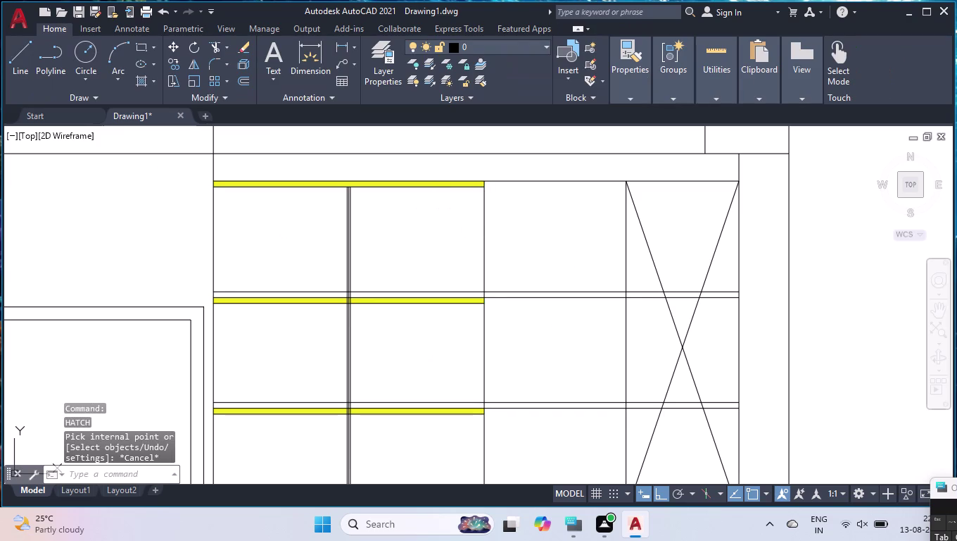
Reselect the yellow strips' boundary objects and delete the five leftover boundaries.
click(426, 187)
click(436, 303)
click(417, 416)
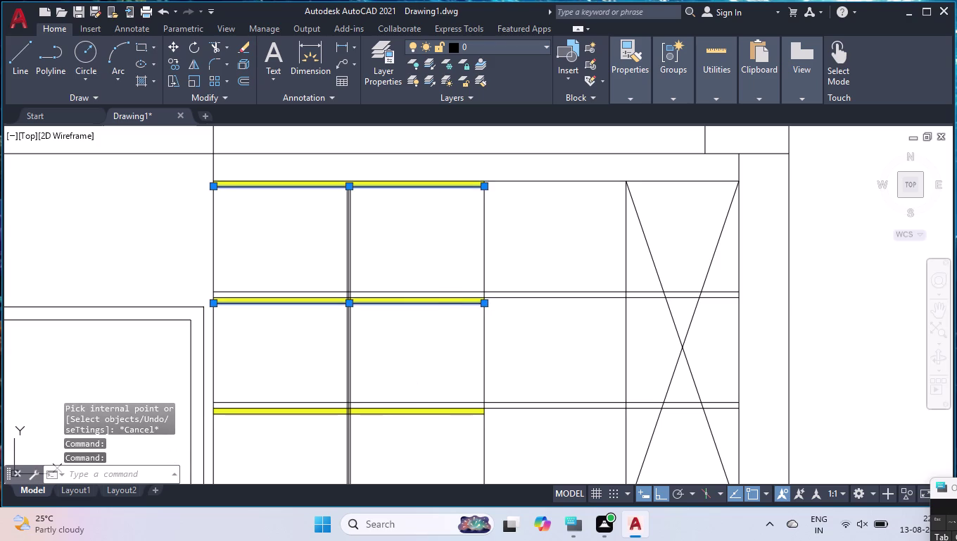
scroll(down, 3)
scroll(up, 3)
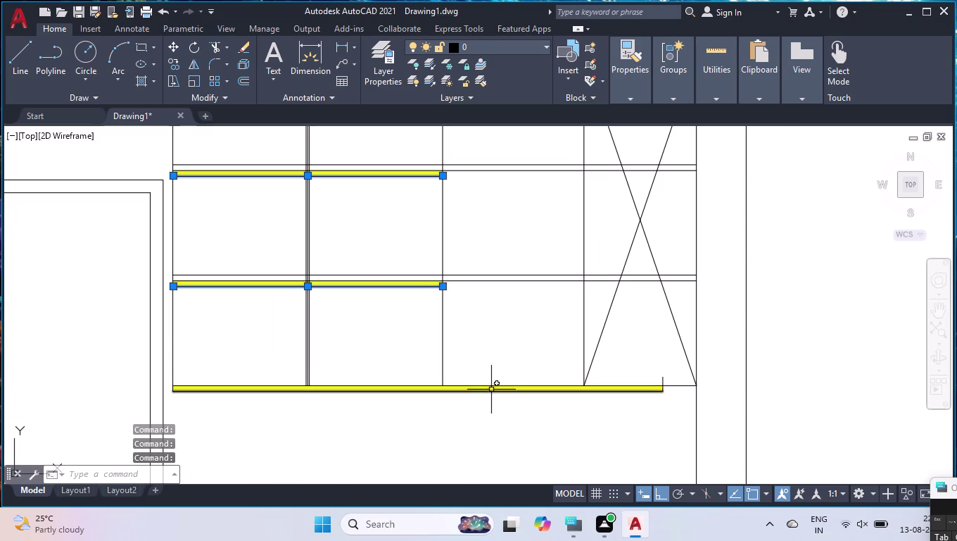
click(490, 393)
click(662, 382)
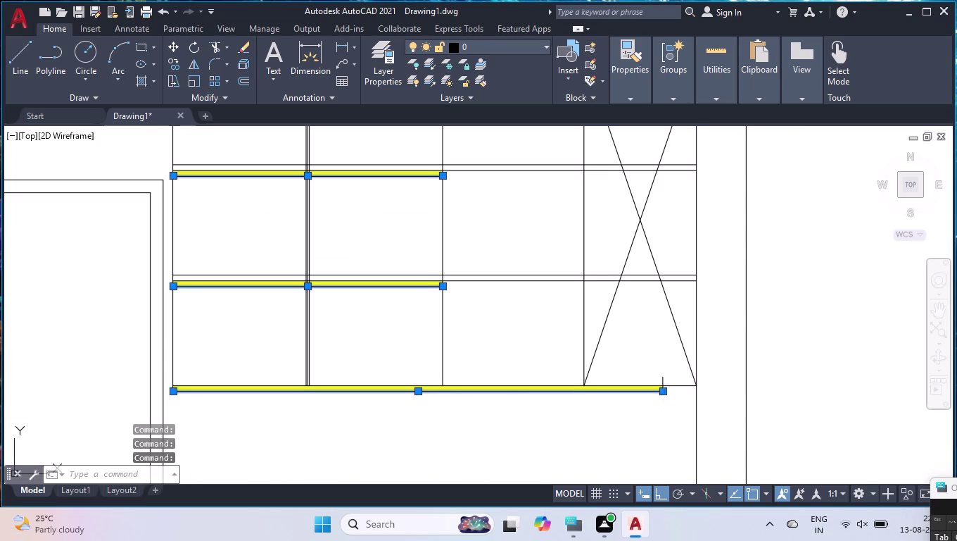
key(Delete)
key(Delete)
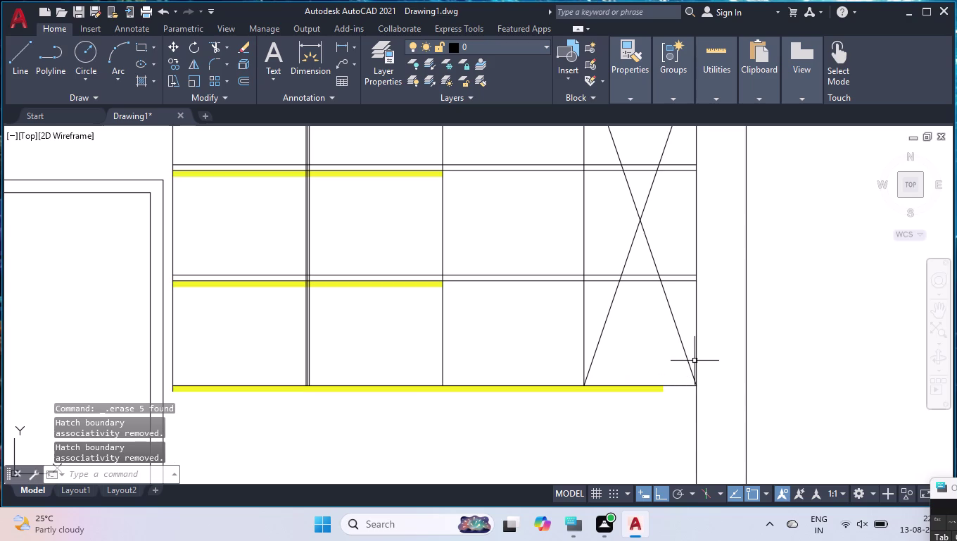
Start OFF (Offset), then cancel it and launch JOIN instead.
scroll(down, 3)
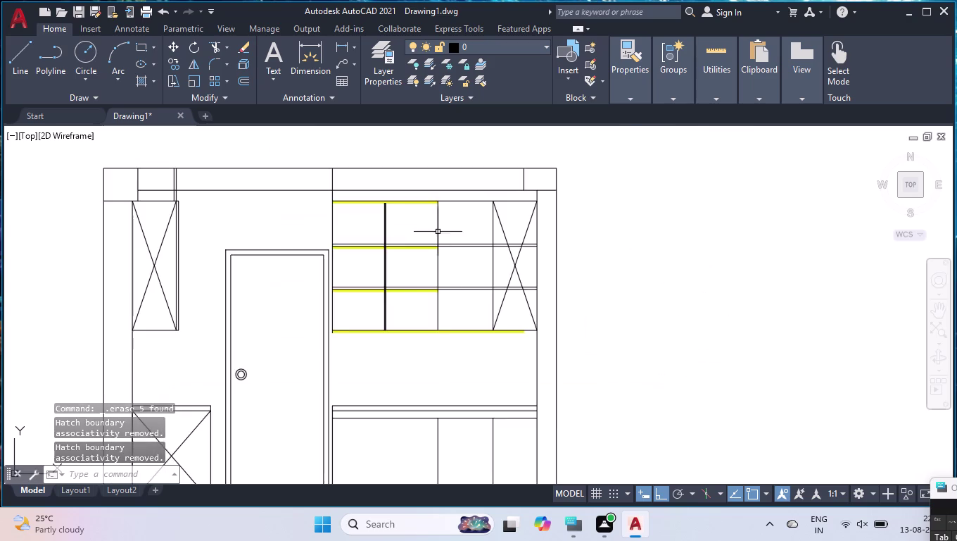
scroll(up, 3)
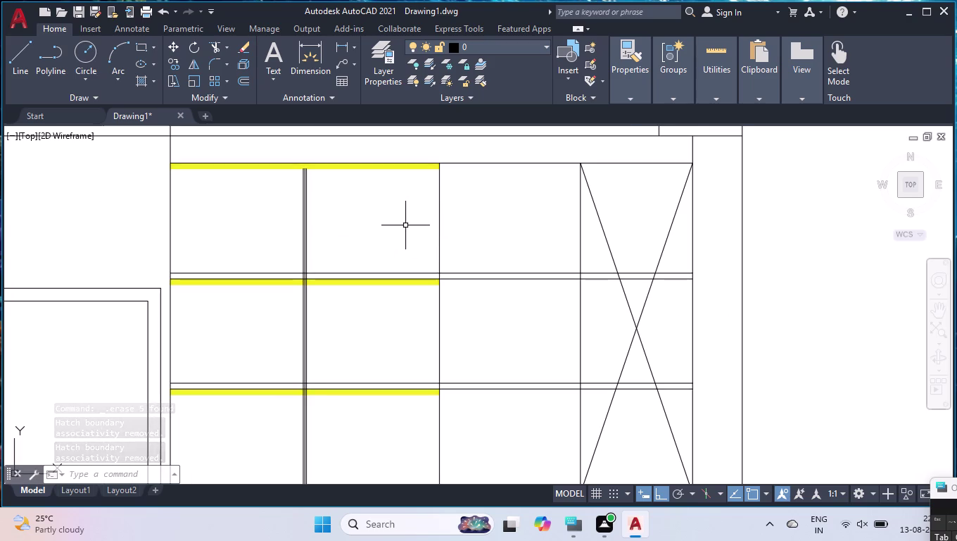
text(O)
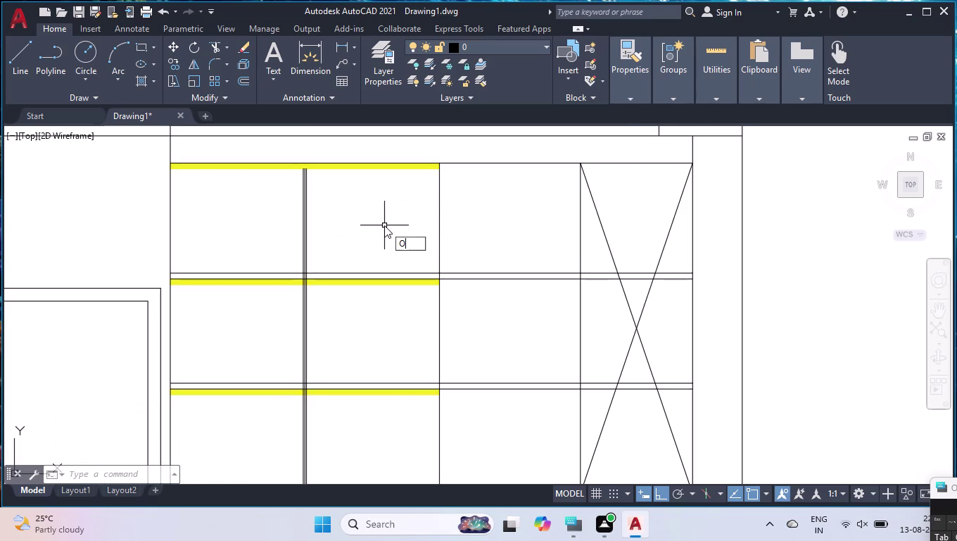
text(FF)
key(Return)
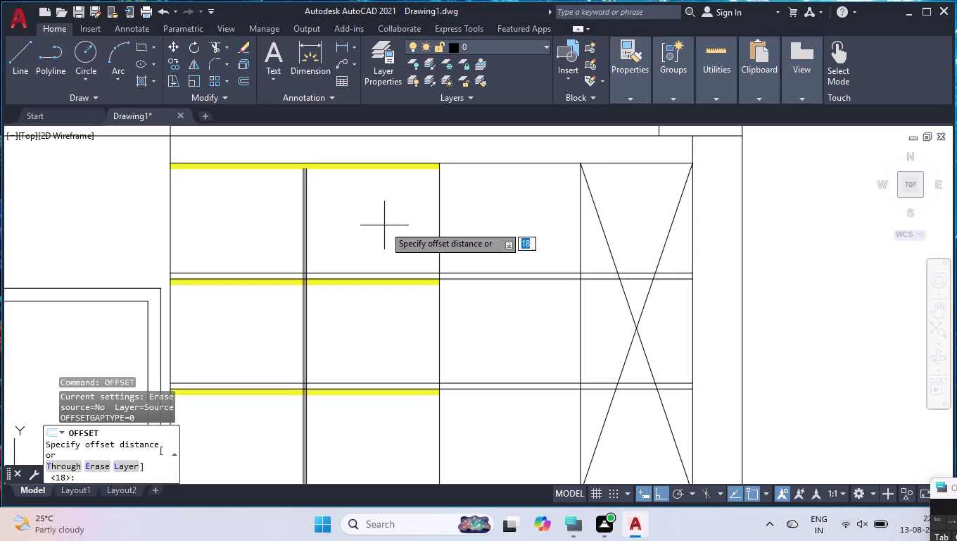
key(j)
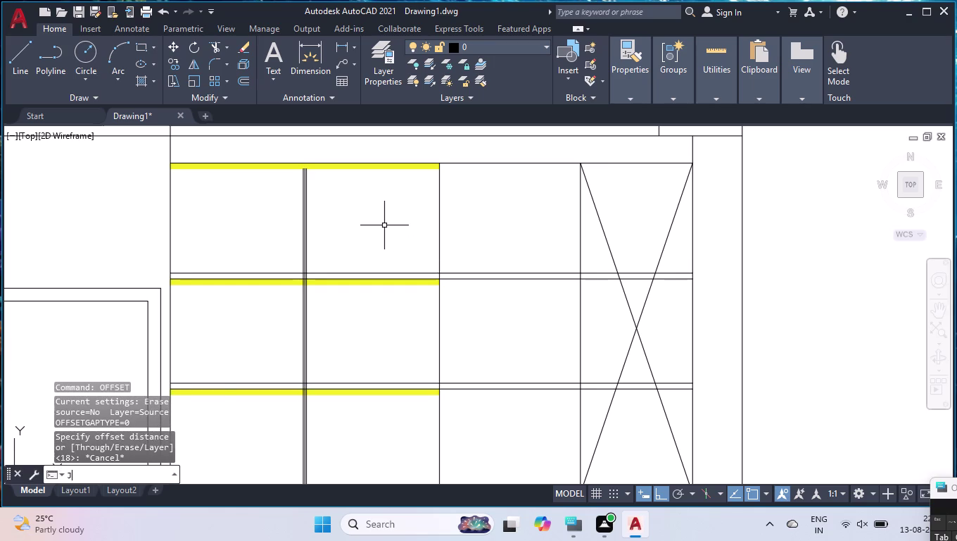
key(Return)
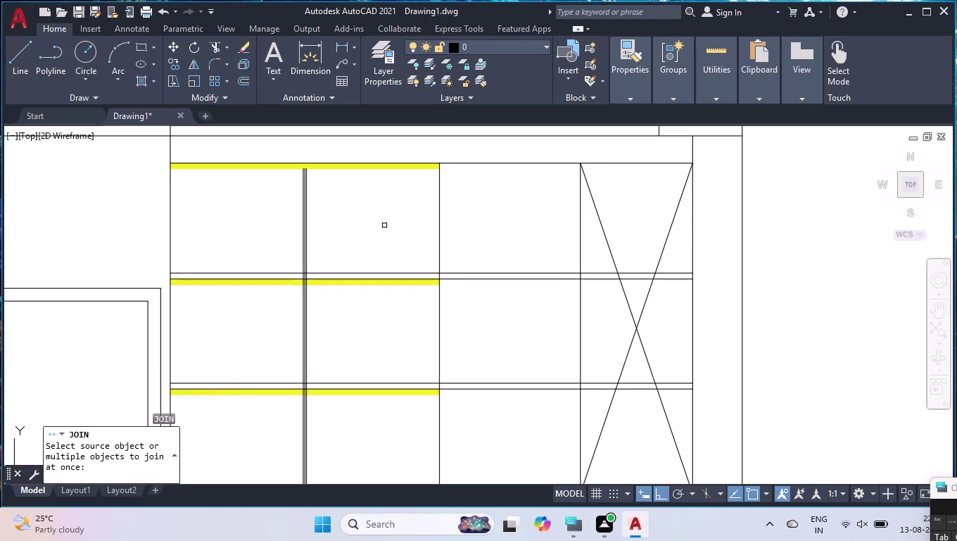
Join the shelving unit's right, top, left and bottom edges into one polyline.
click(441, 225)
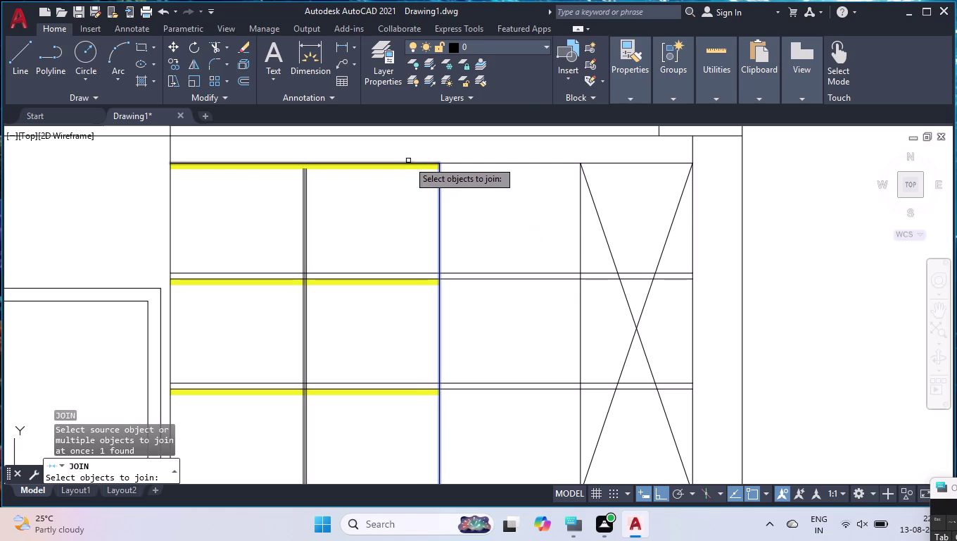
click(408, 160)
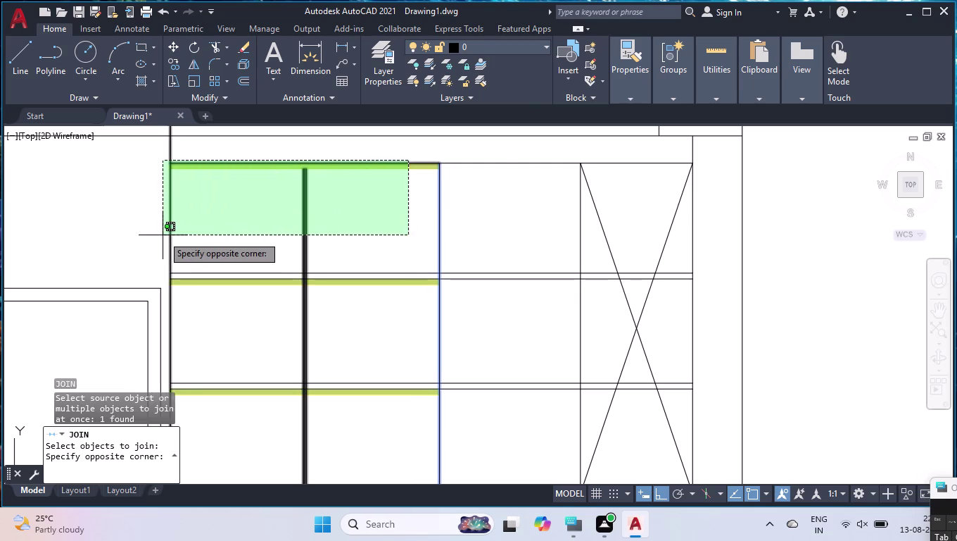
click(221, 166)
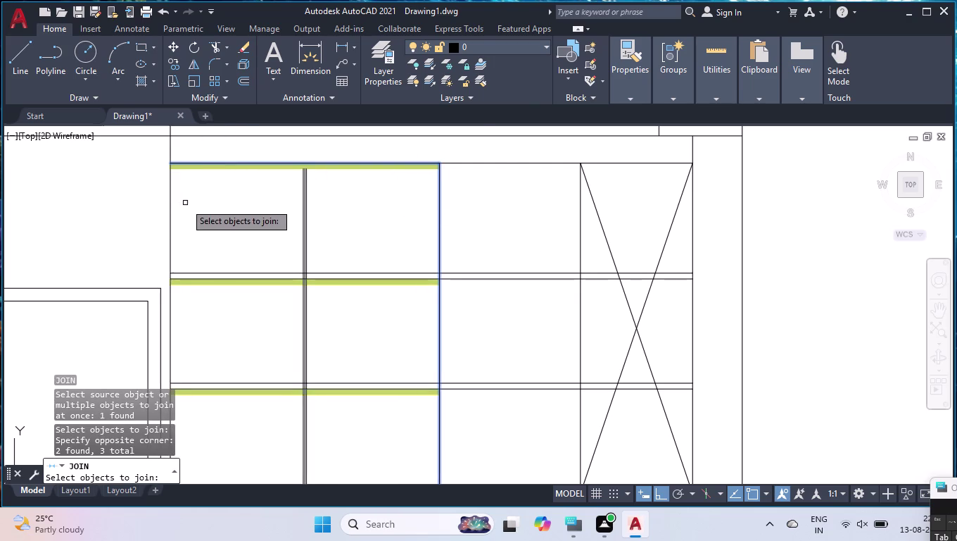
scroll(down, 3)
click(183, 203)
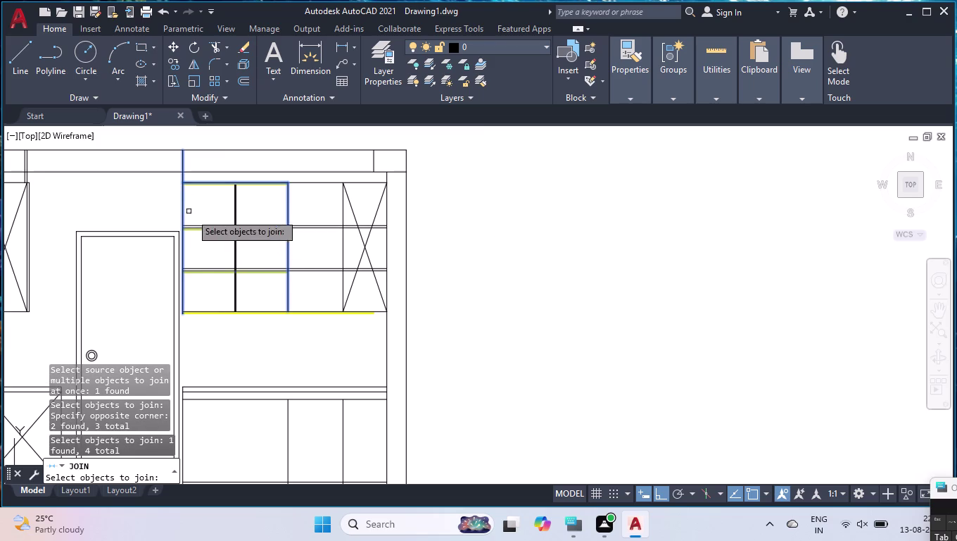
click(197, 309)
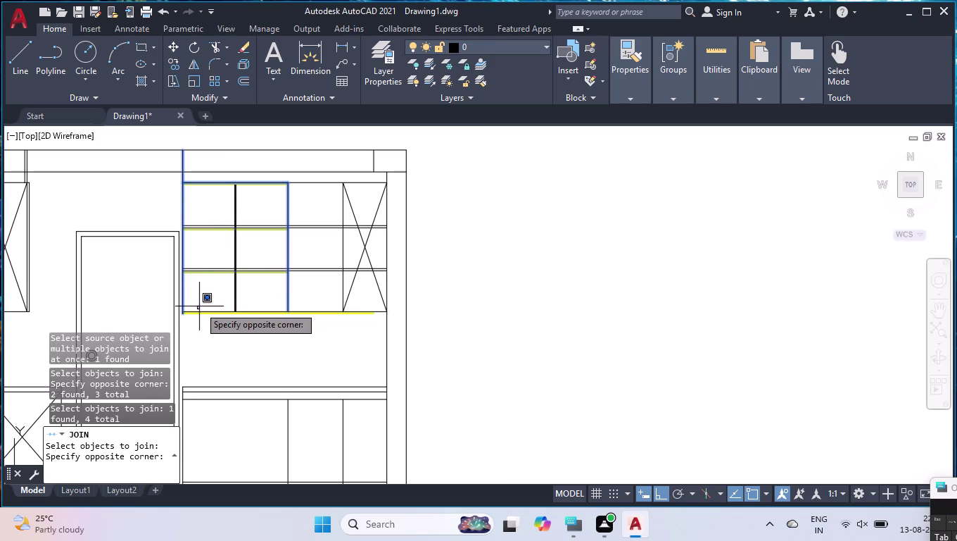
click(198, 312)
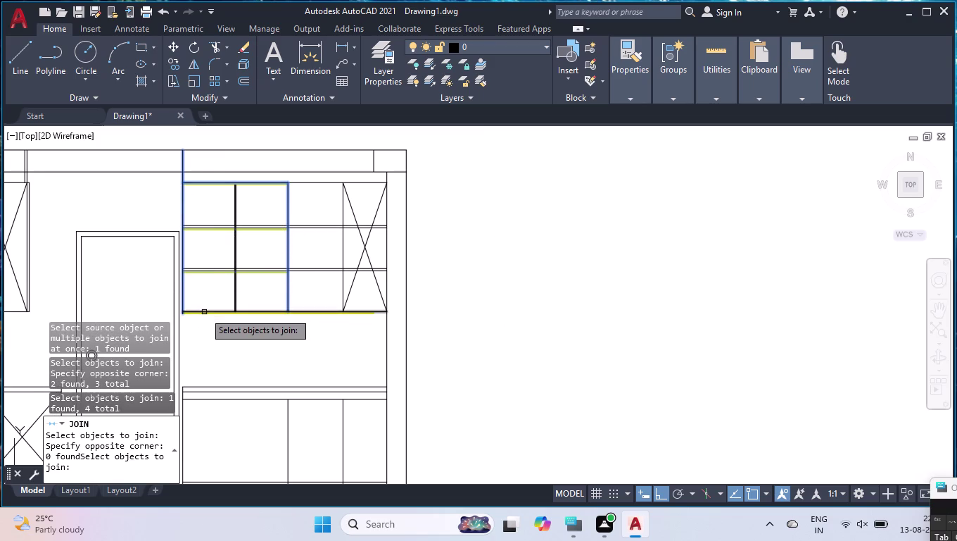
click(205, 312)
key(Return)
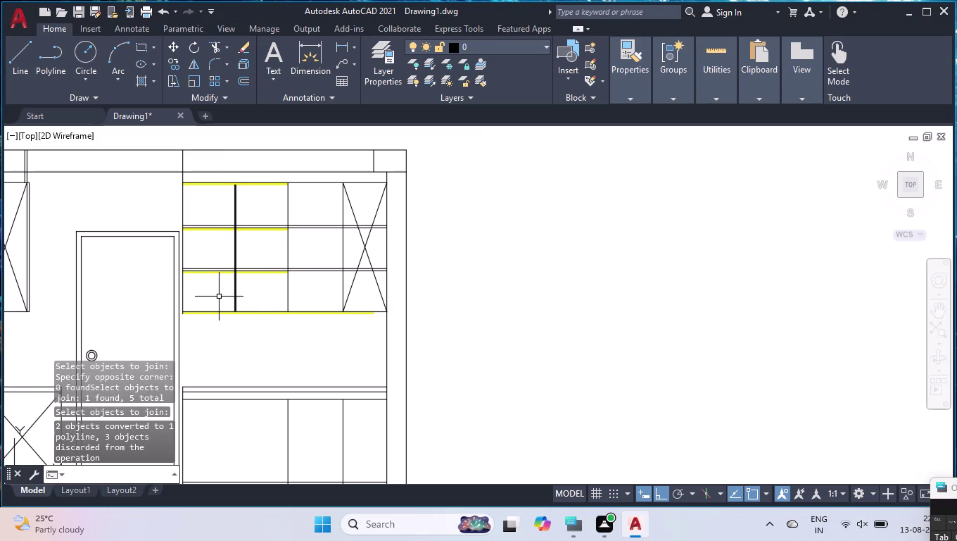
text(40)
key(Return)
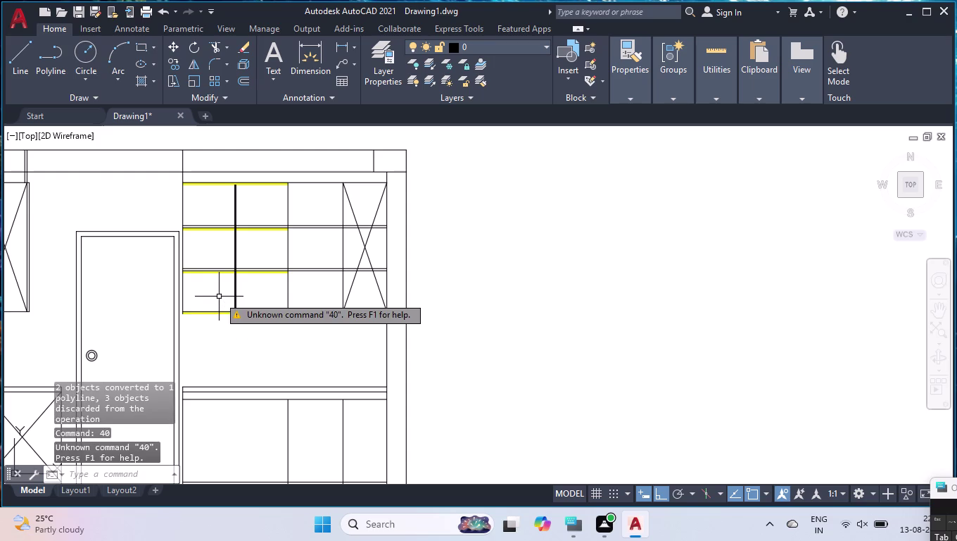
Break the shelving unit's left edge at its top corner with Break at Point.
text(BT)
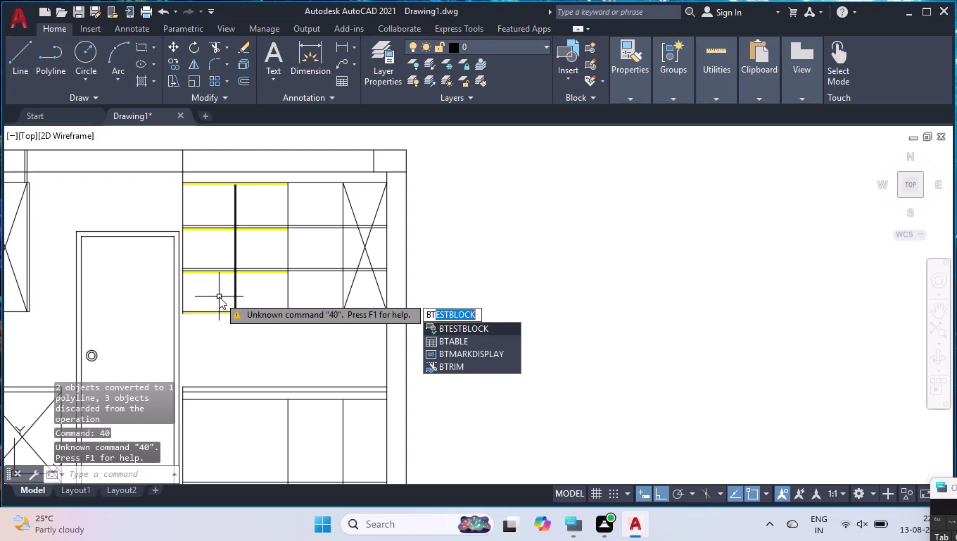
key(BackSpace)
key(r)
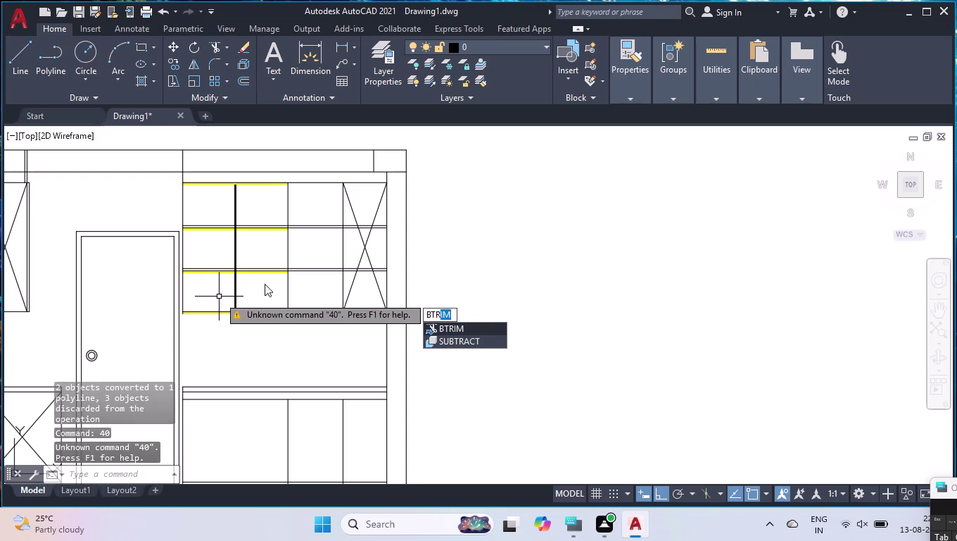
key(BackSpace)
key(BackSpace)
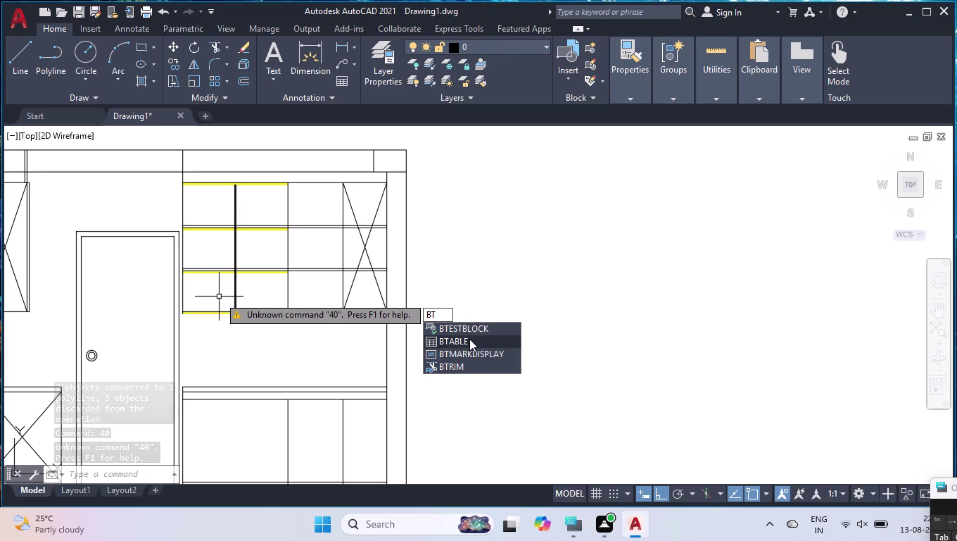
key(r)
key(BackSpace)
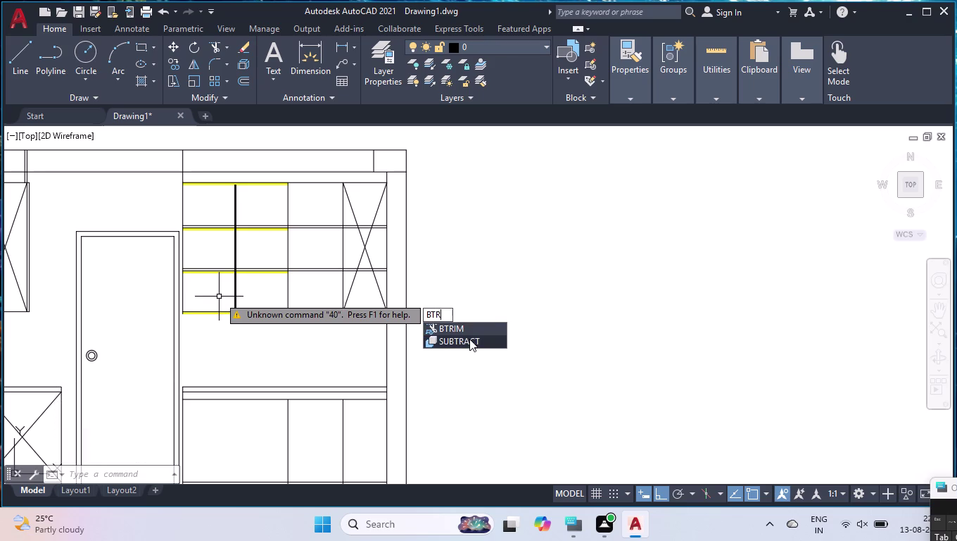
key(BackSpace)
key(BackSpace)
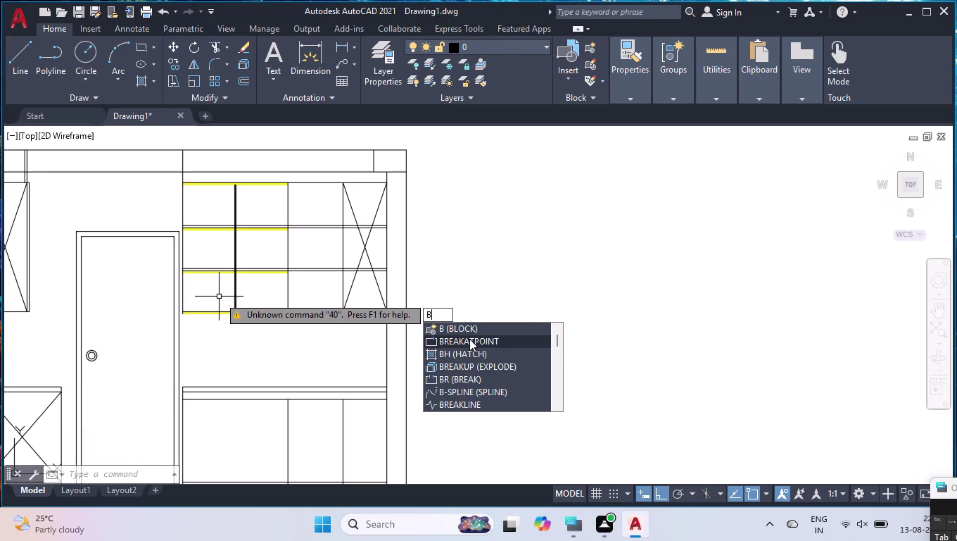
key(r)
key(Return)
key(Return)
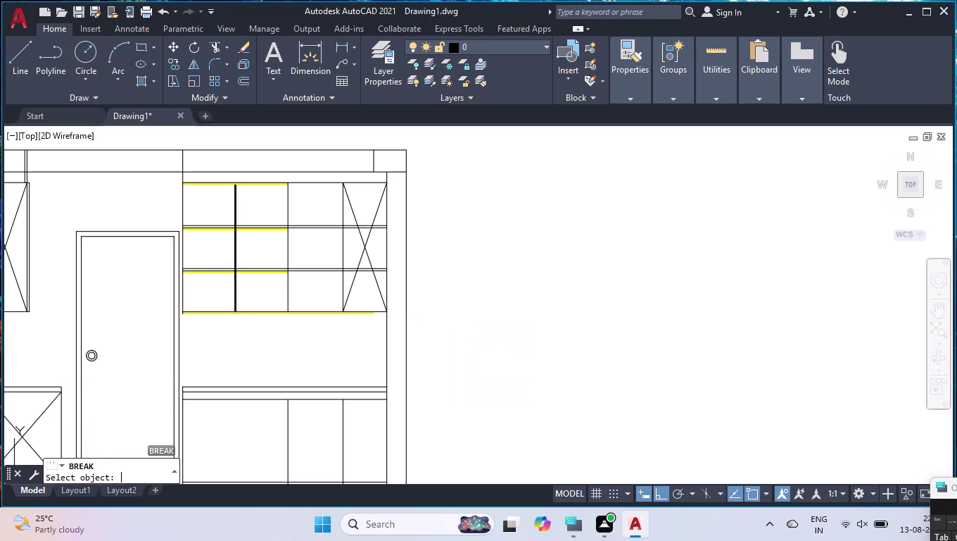
text(BR)
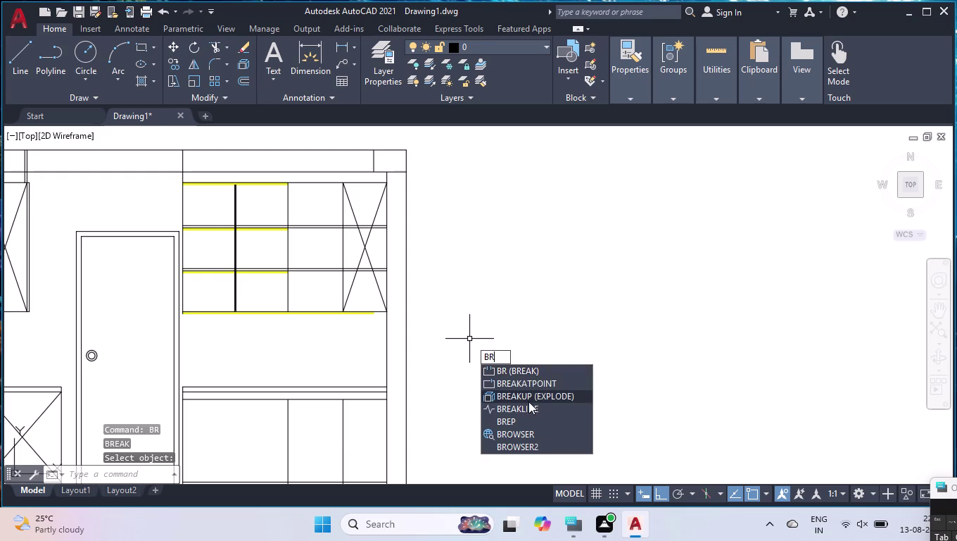
click(528, 378)
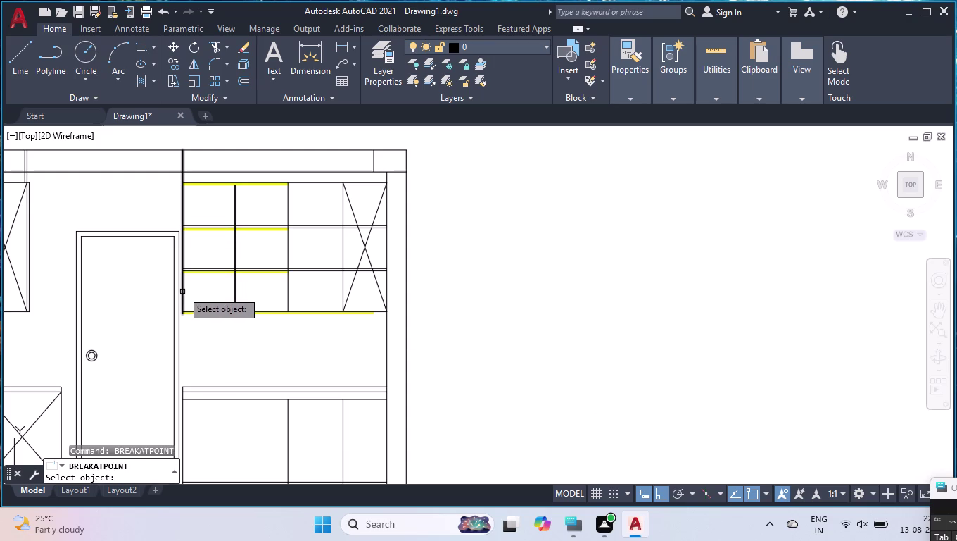
click(182, 289)
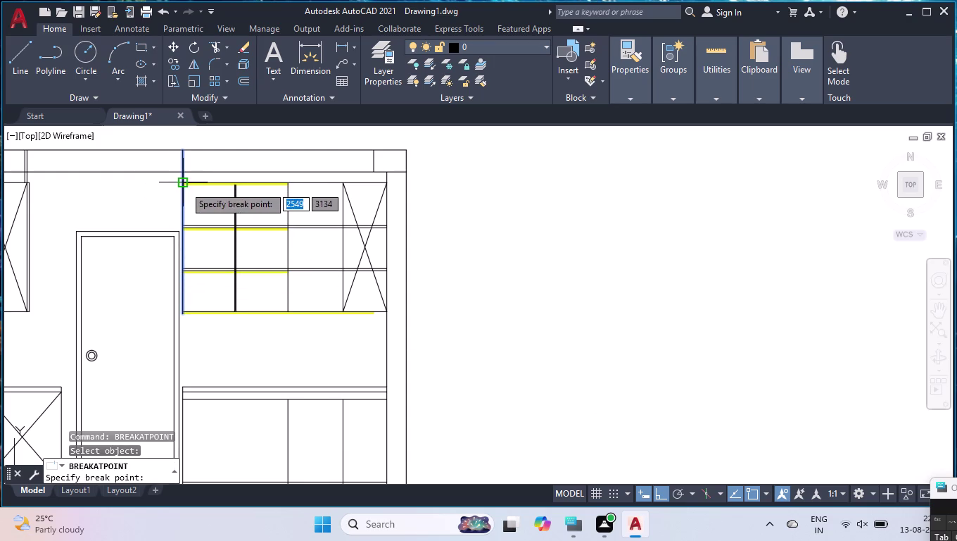
click(186, 186)
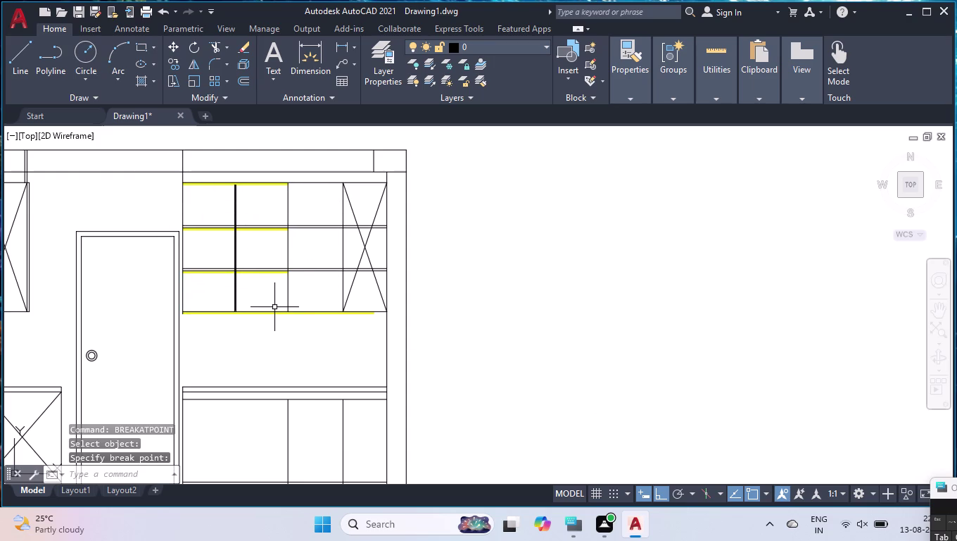
Break the unit's bottom edge at the middle divider.
key(space)
click(270, 311)
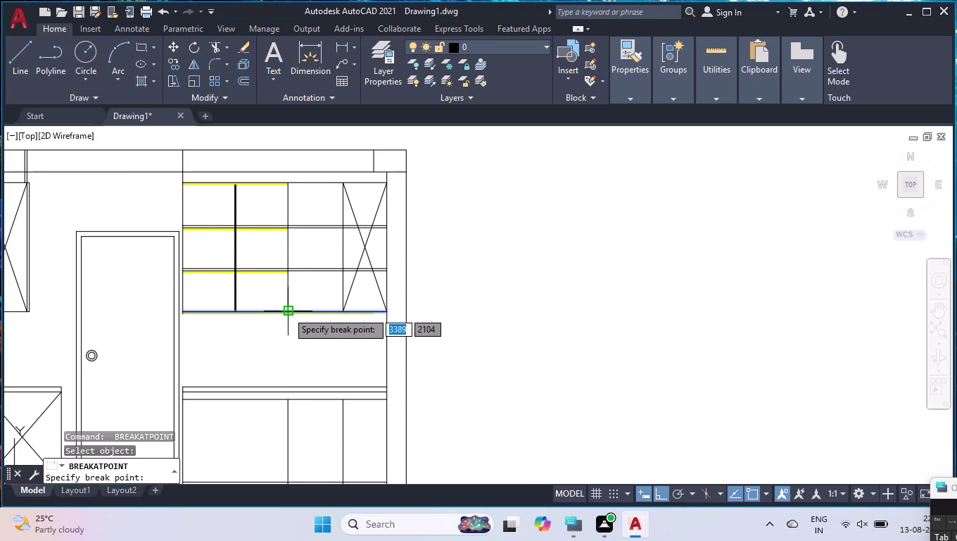
click(287, 311)
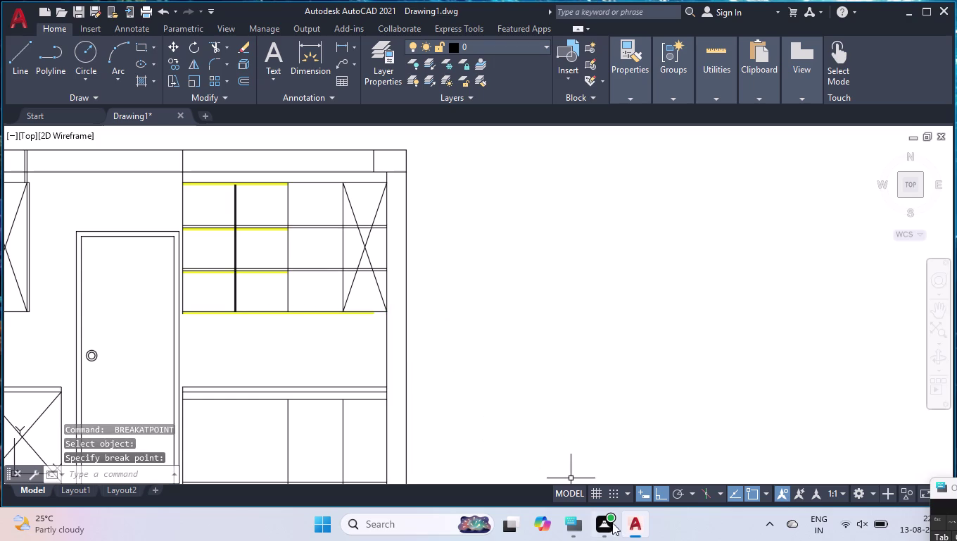